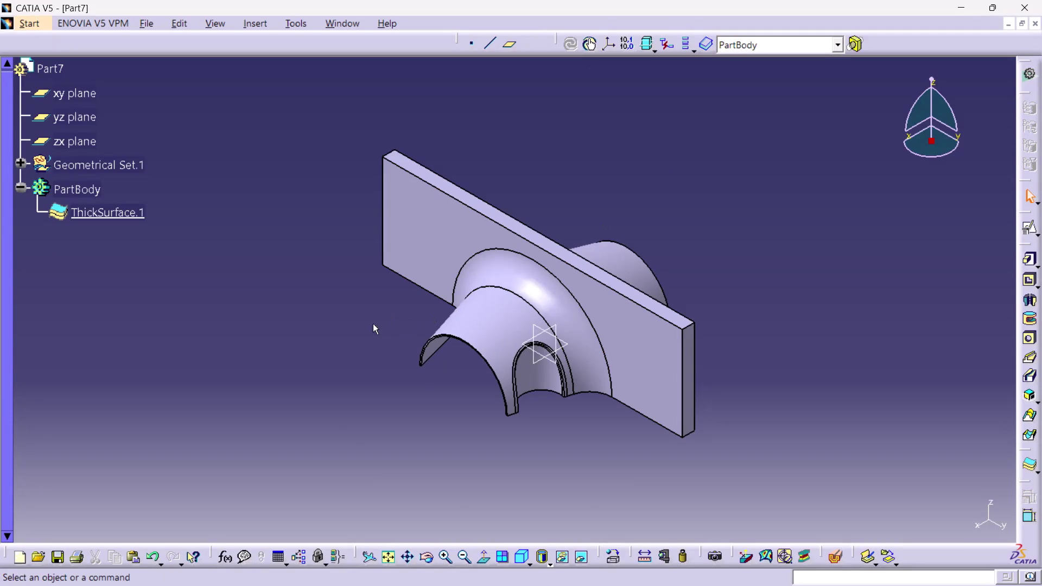
Orbit the part to inspect the underside and plate edges, then return to the isometric view.
middle_drag(363, 330, 664, 58)
right_drag(363, 330, 664, 58)
scroll(up, 3)
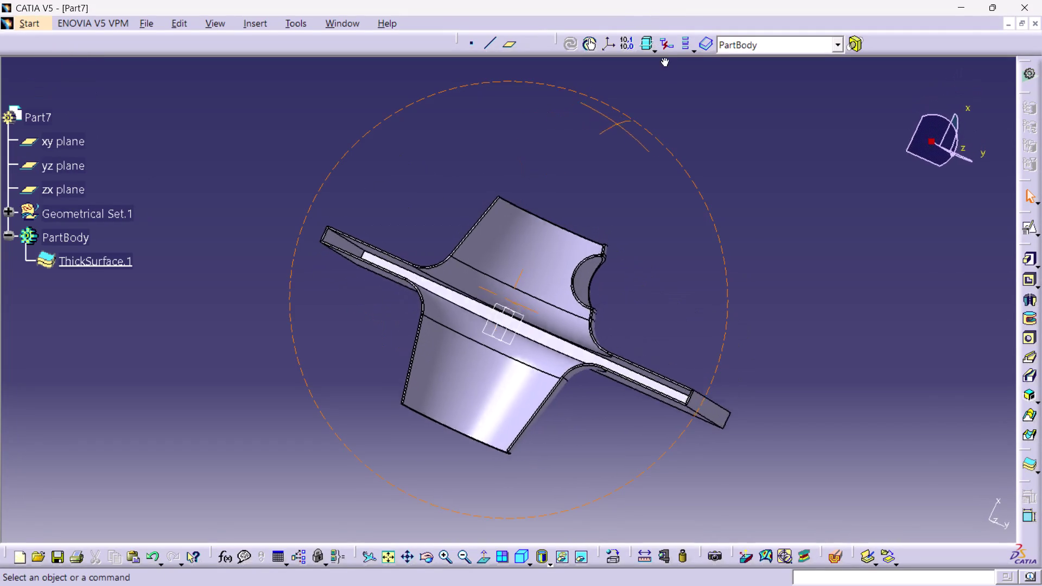
middle_drag(664, 58, 708, 130)
right_drag(664, 58, 708, 130)
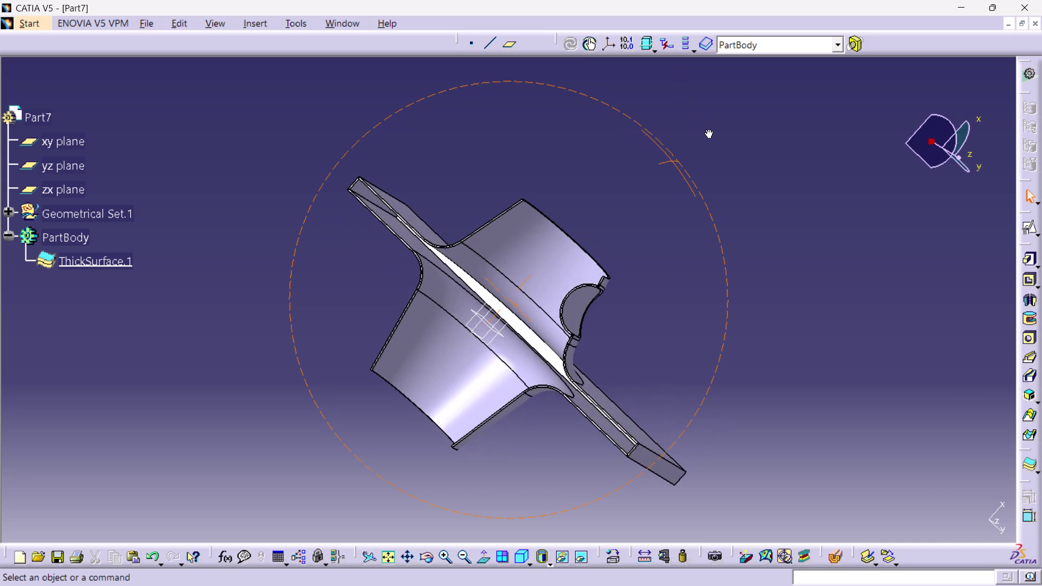
middle_drag(708, 129, 750, 237)
right_drag(708, 129, 750, 237)
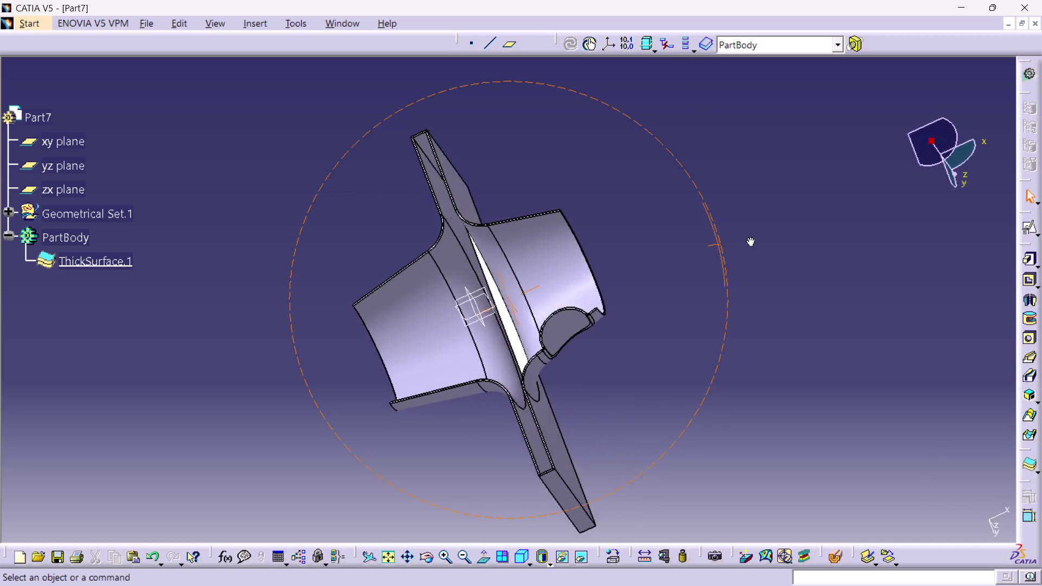
right_drag(750, 237, 427, 249)
middle_drag(750, 237, 427, 250)
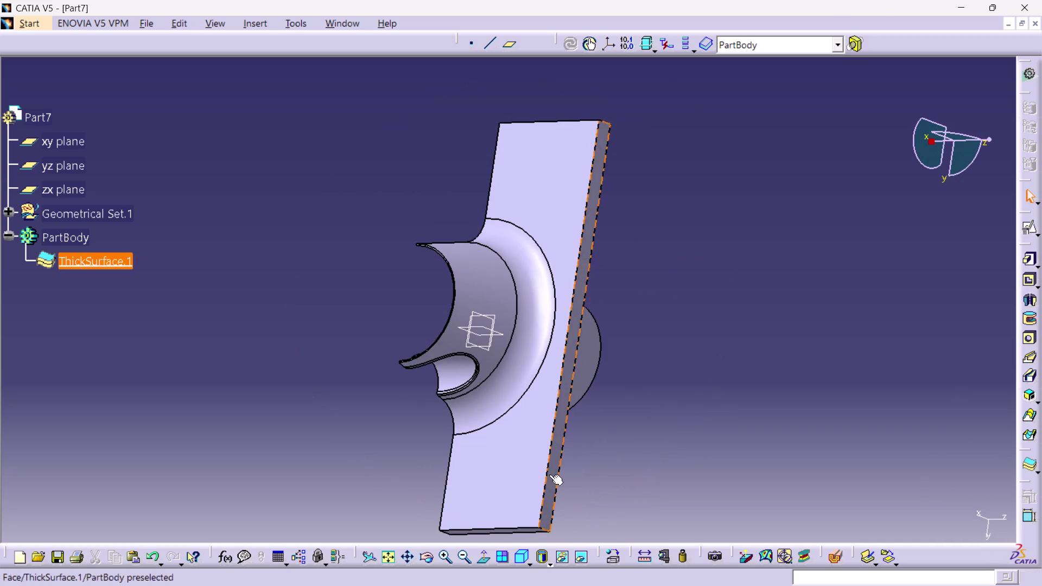
click(523, 559)
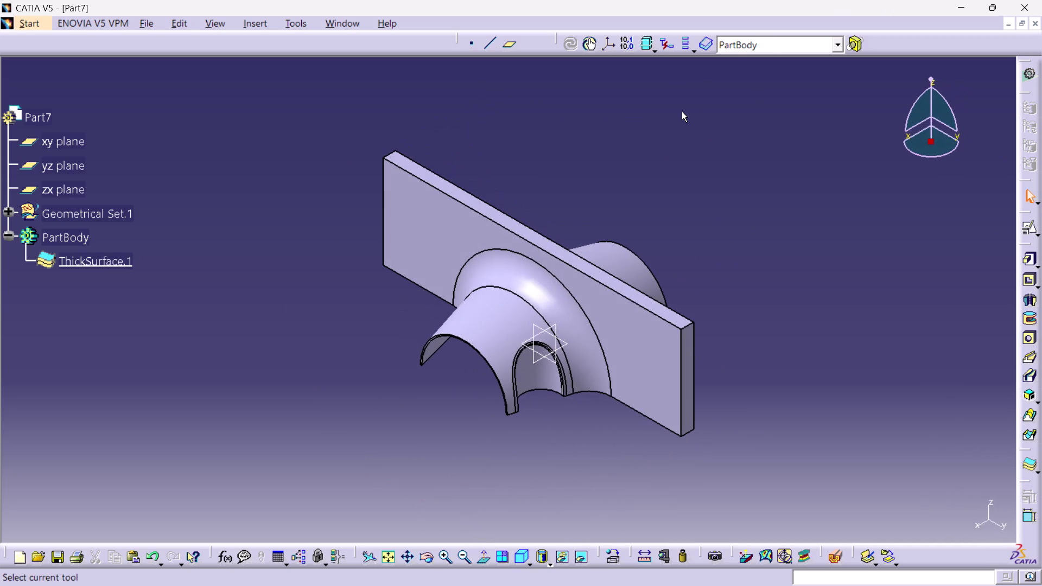
Add EdgeFillet.3, an 18 mm chordal fillet on the plate's corner edge.
click(251, 21)
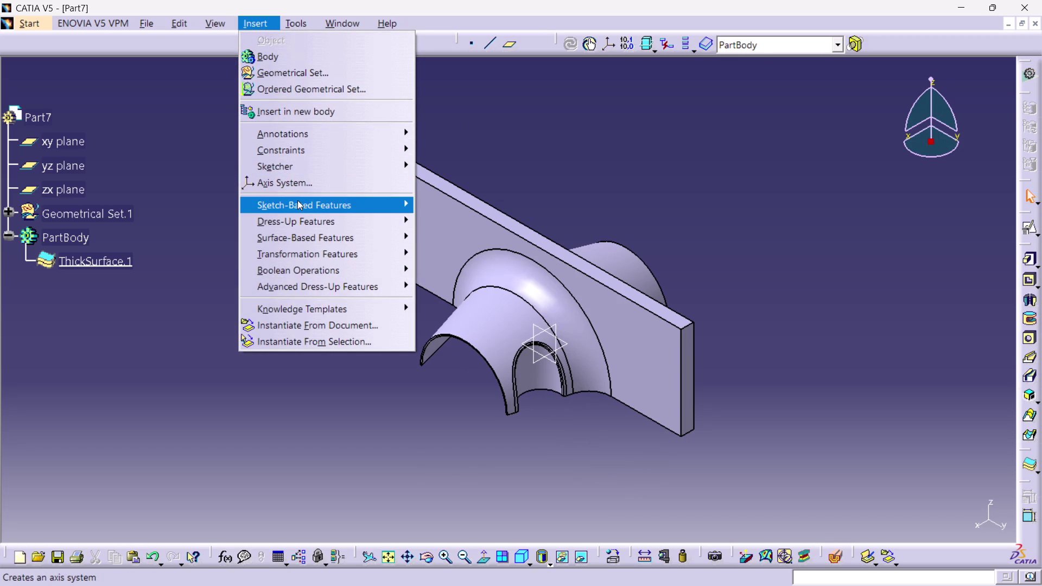
click(336, 220)
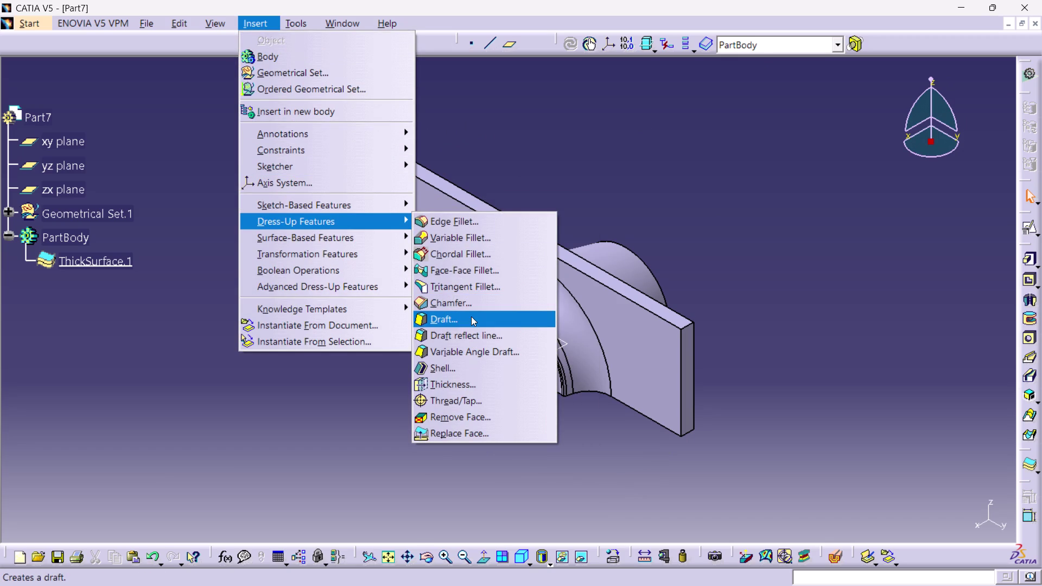
click(463, 252)
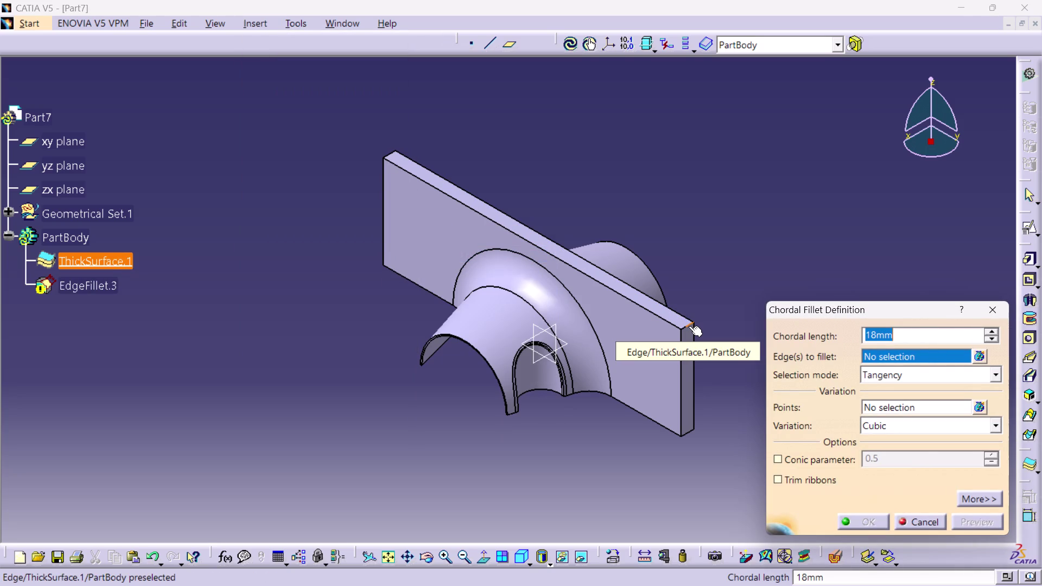
click(688, 326)
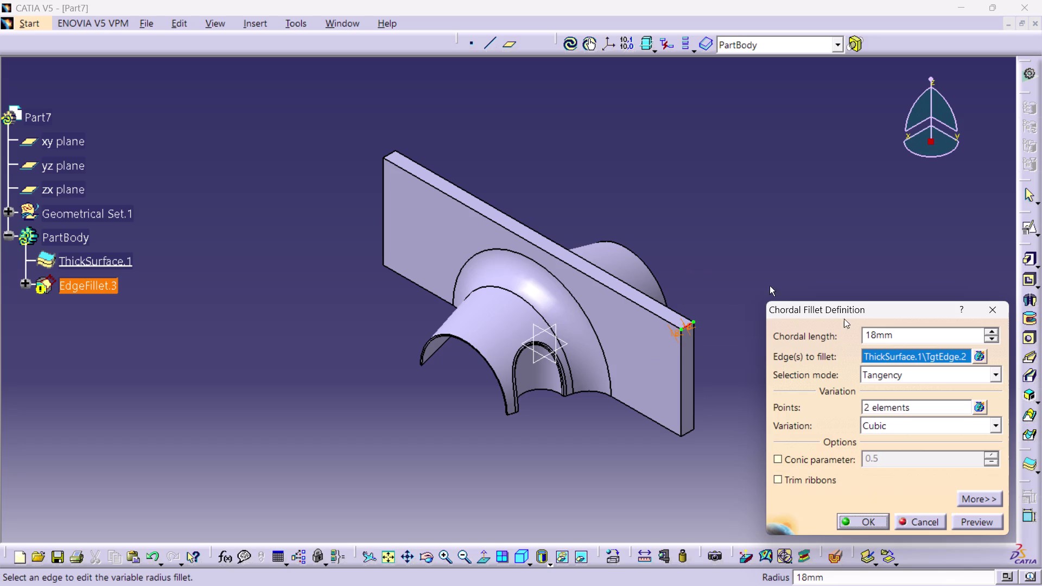
click(854, 520)
click(821, 455)
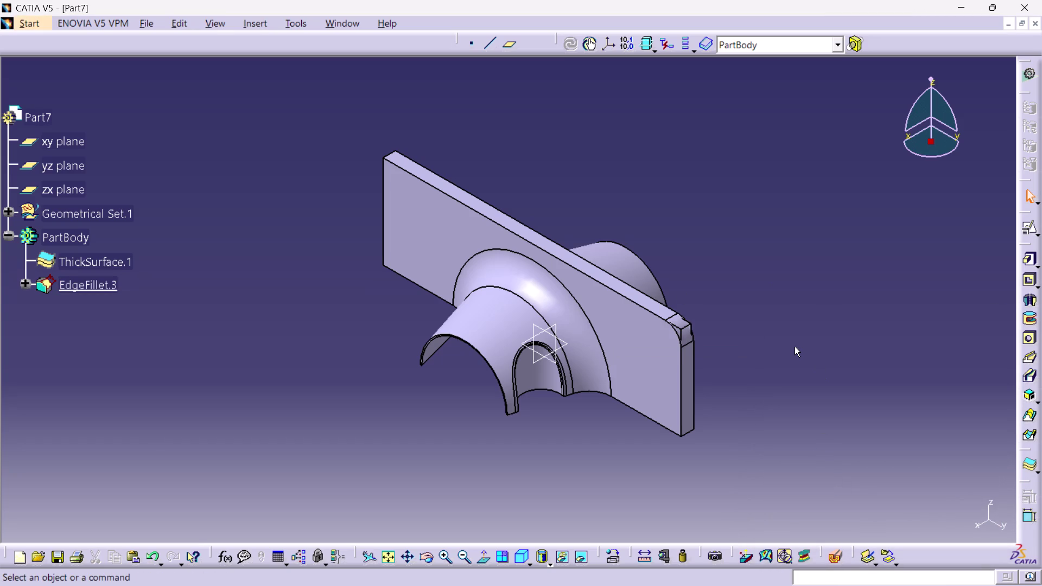
Inspect the rounded corner, then undo EdgeFillet.3 to restore the sharp plate corner.
middle_drag(782, 348, 682, 353)
right_drag(783, 347, 681, 354)
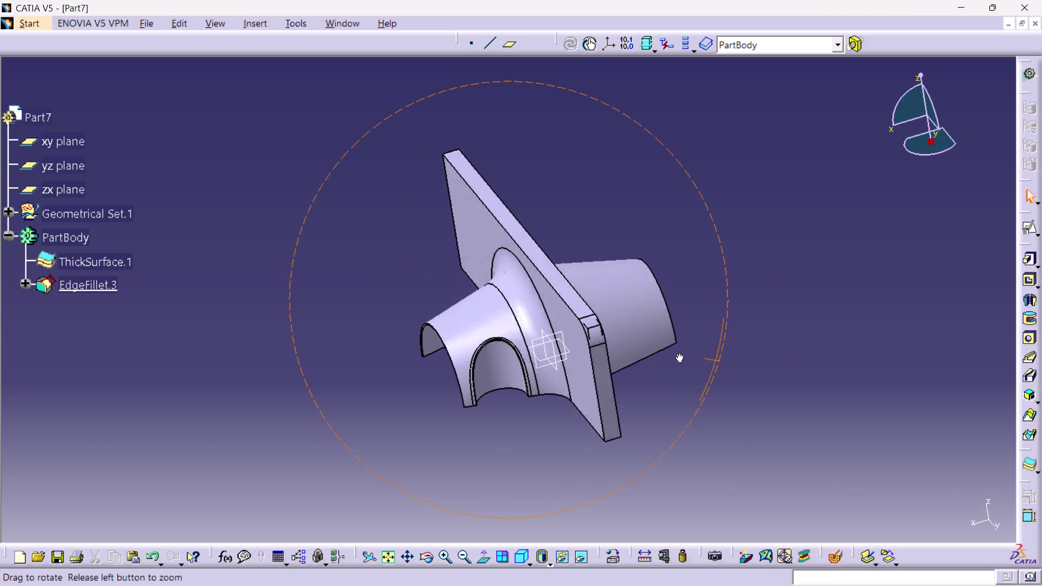
middle_drag(681, 354, 492, 413)
right_drag(682, 354, 492, 412)
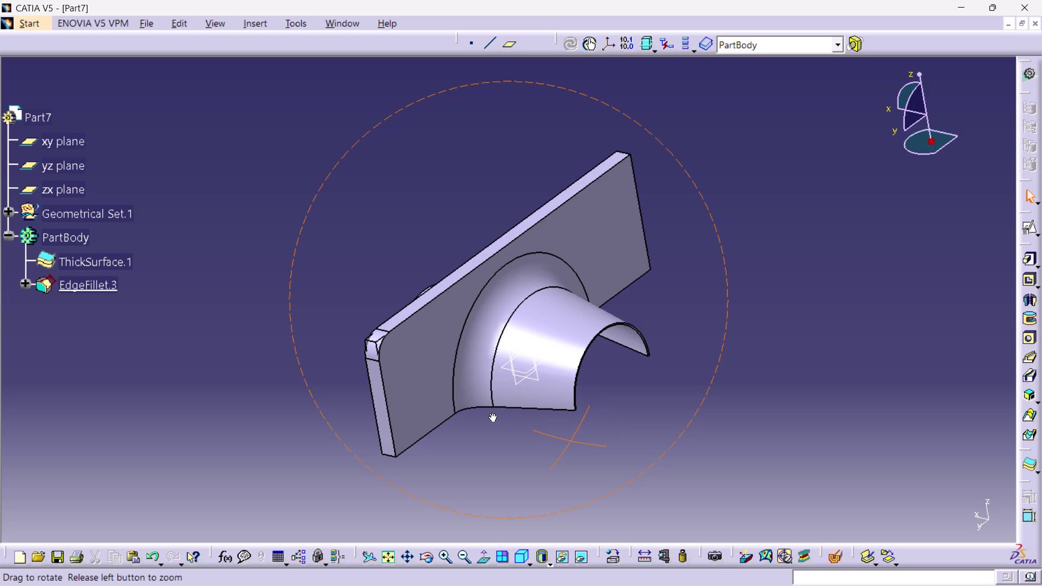
middle_drag(492, 413, 777, 329)
right_drag(492, 412, 778, 329)
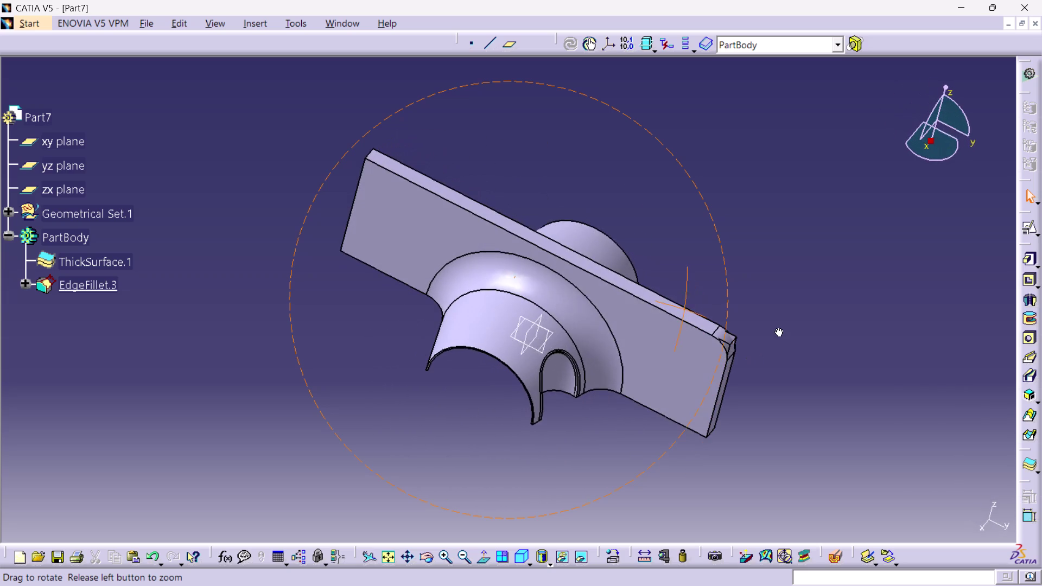
right_drag(778, 330, 780, 326)
middle_drag(778, 329, 779, 326)
key(ctrl+z)
key(ctrl+z)
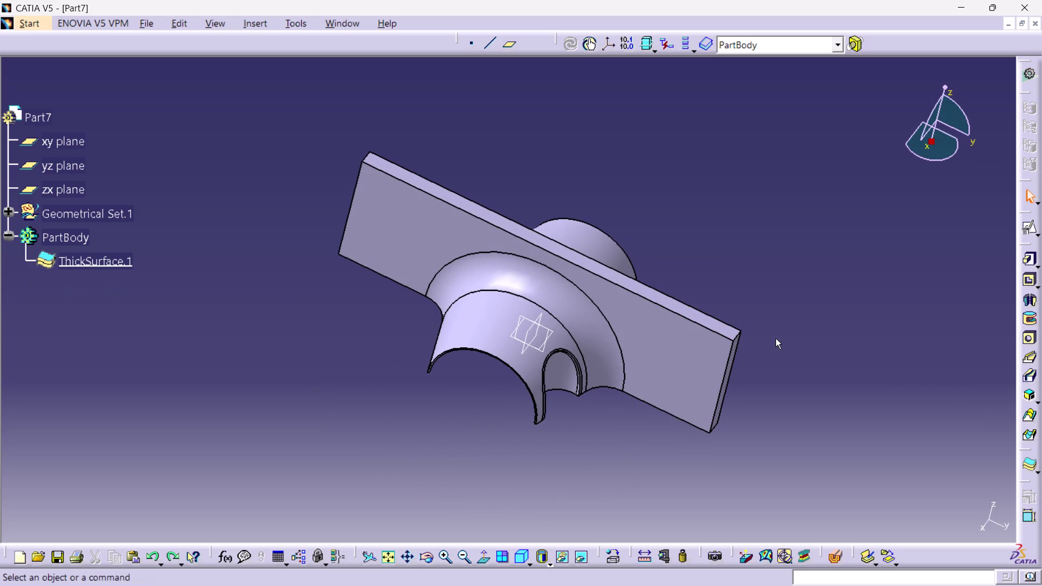
click(795, 327)
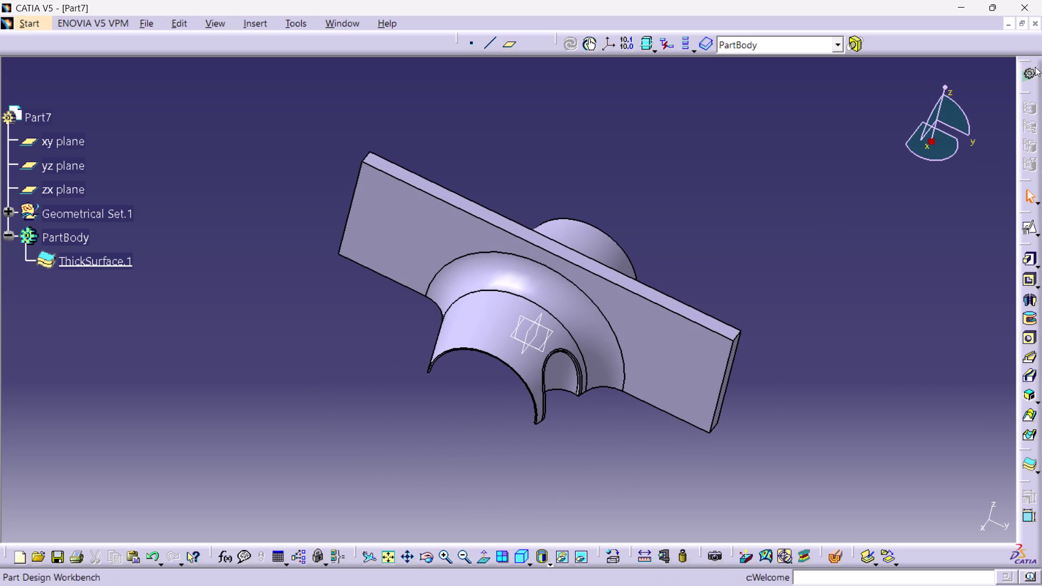
Switch to the Generative Shape Design workbench.
click(1031, 66)
click(1025, 75)
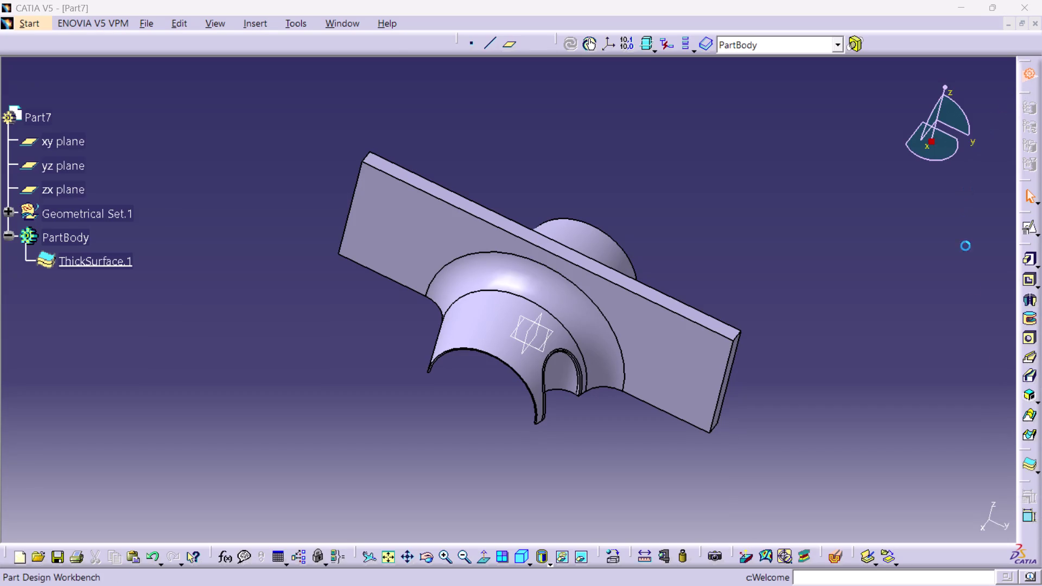
click(945, 445)
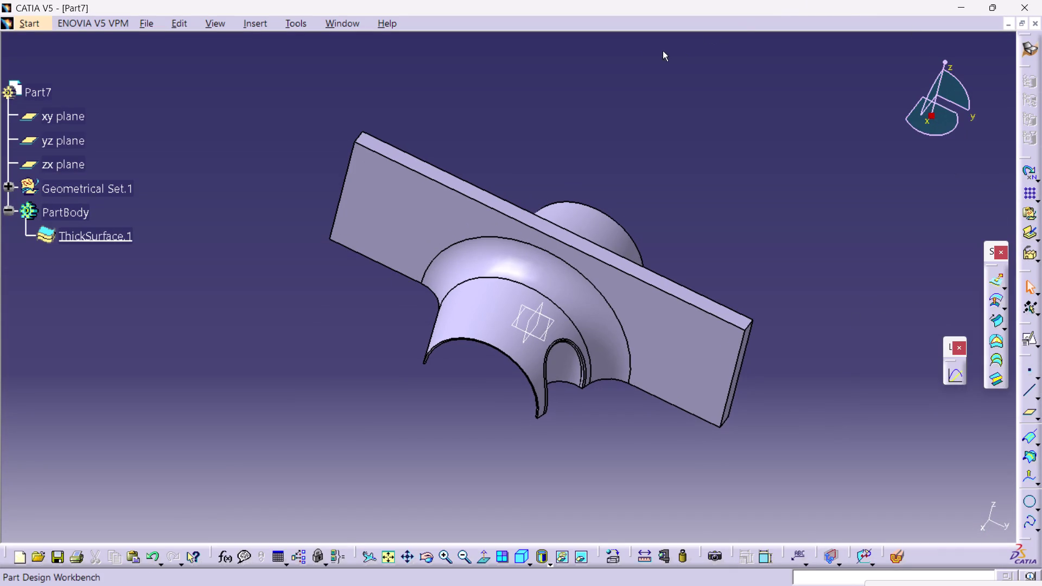
click(249, 24)
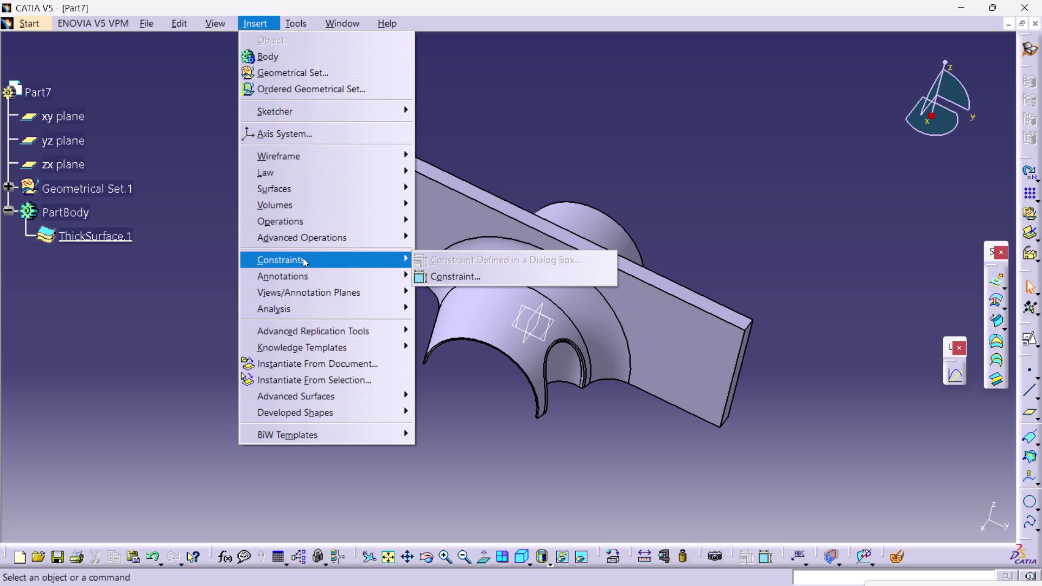
click(303, 219)
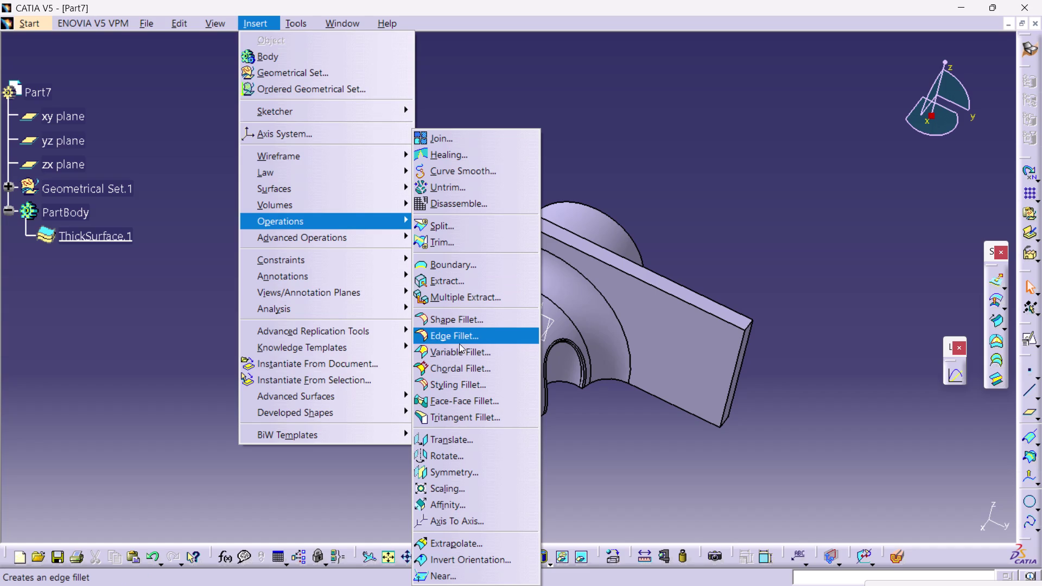
click(468, 397)
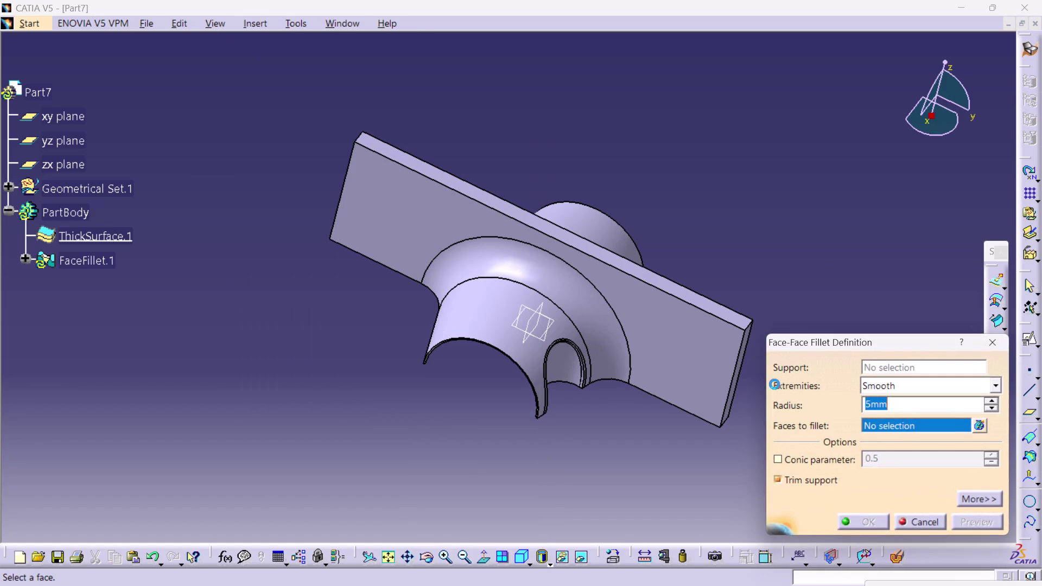
middle_drag(829, 268, 682, 299)
right_drag(829, 269, 682, 299)
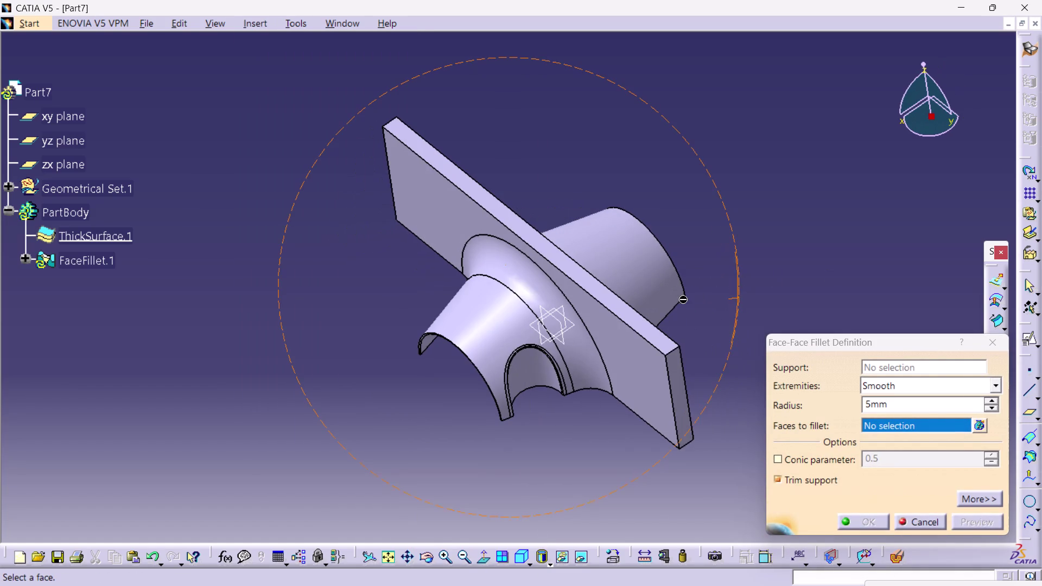
click(680, 386)
click(649, 331)
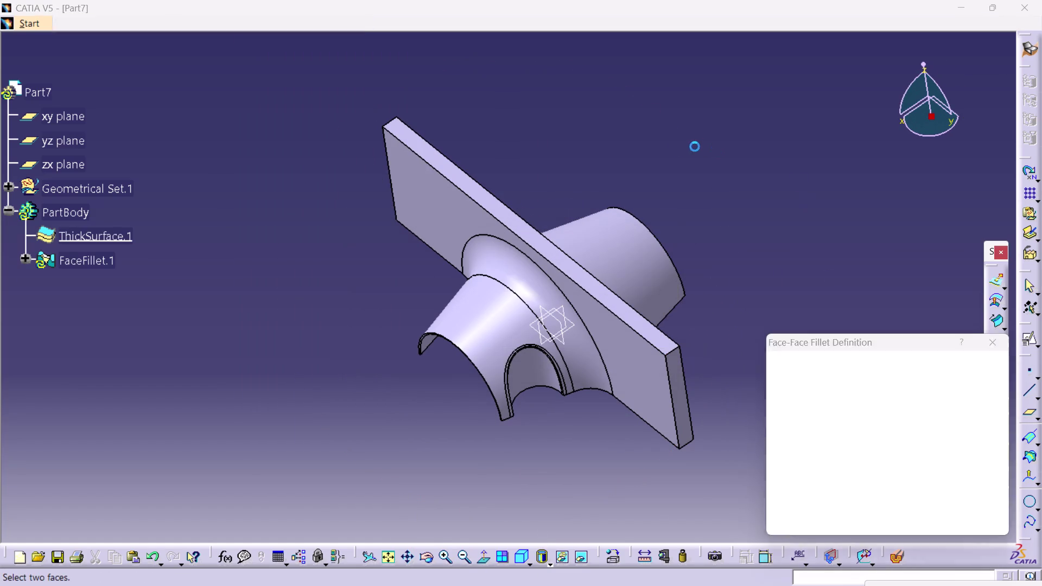
click(981, 340)
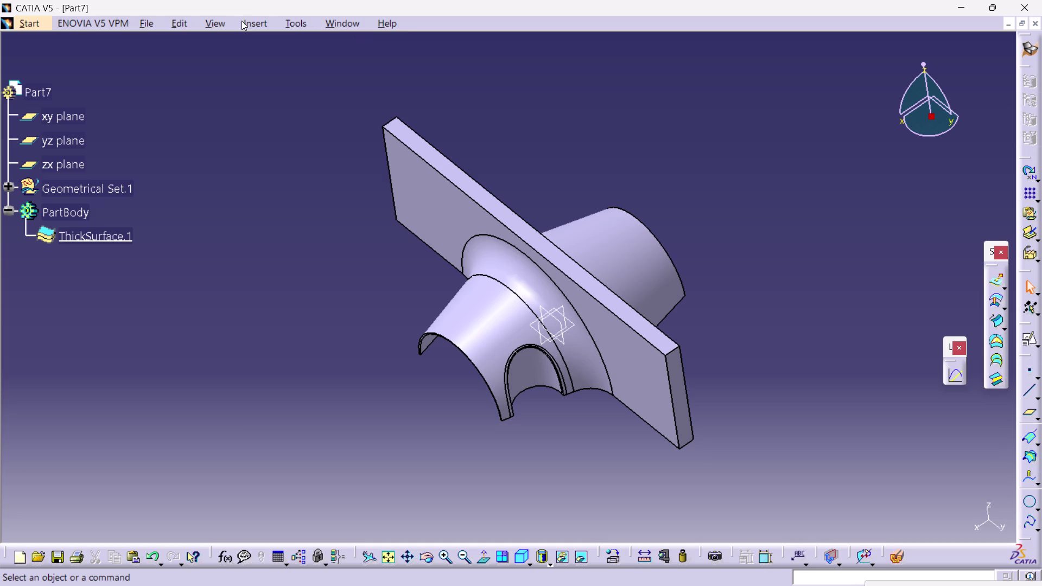
Start a 7.5 mm styling fillet with the plate's end face as Support 1.
click(242, 22)
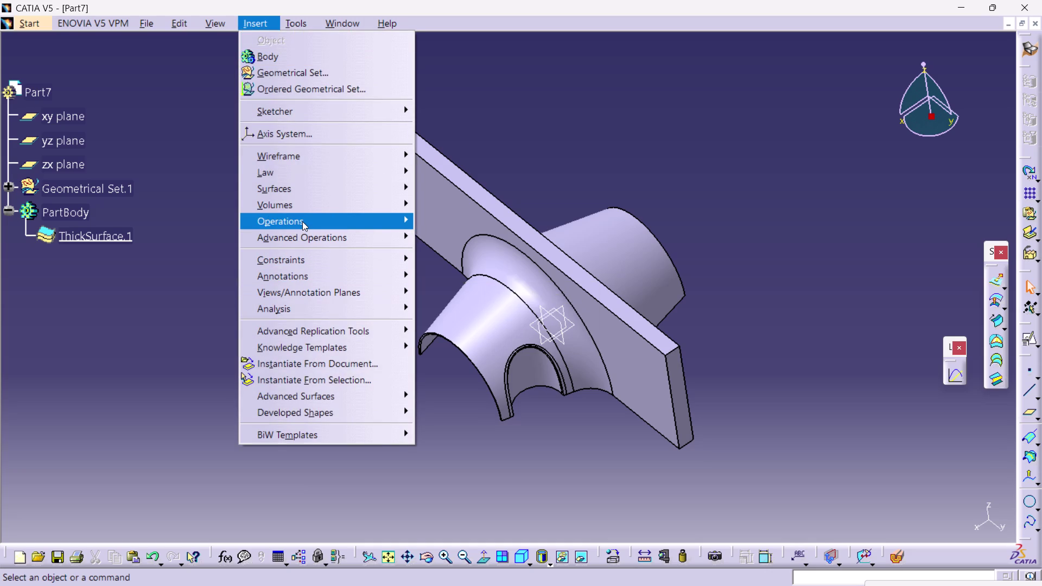
click(302, 222)
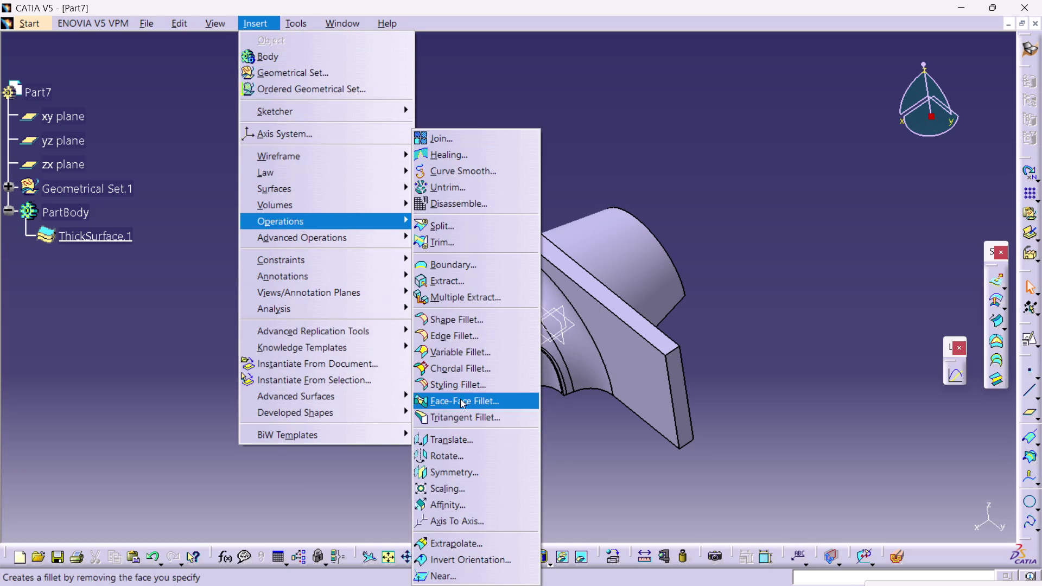
click(455, 382)
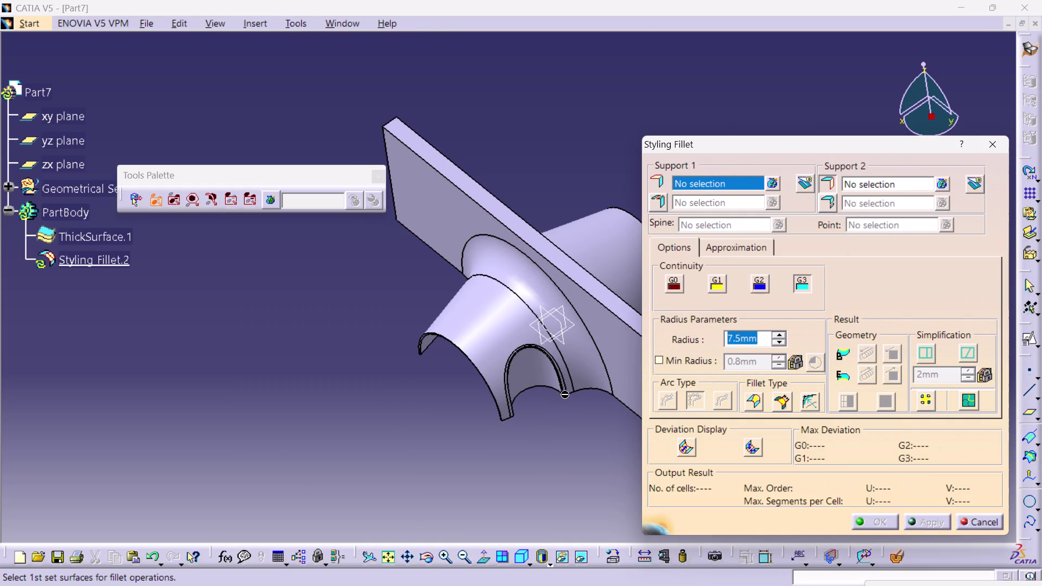
click(465, 563)
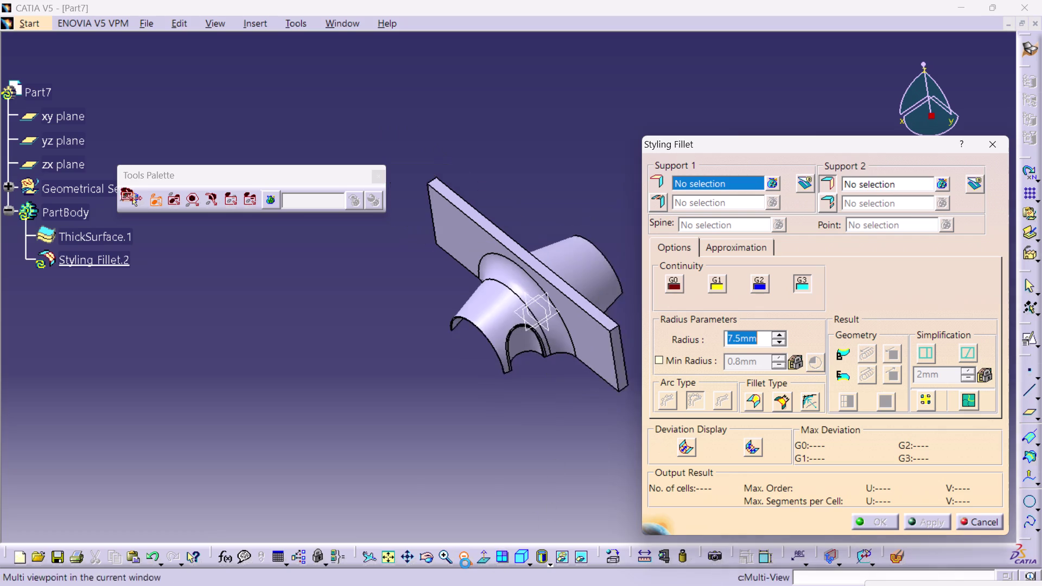
middle_drag(598, 417, 556, 409)
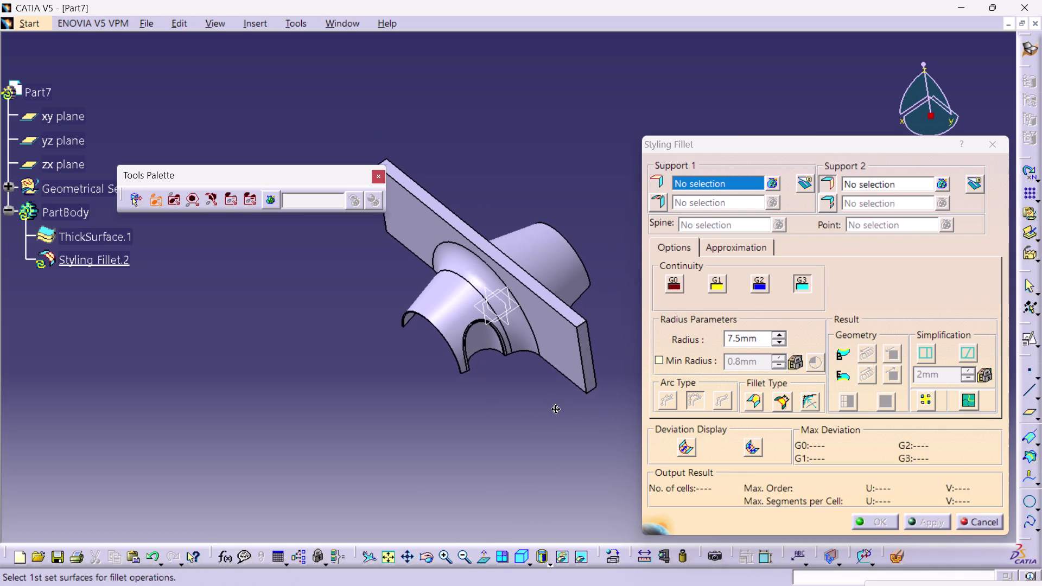
middle_drag(555, 409, 549, 412)
click(447, 554)
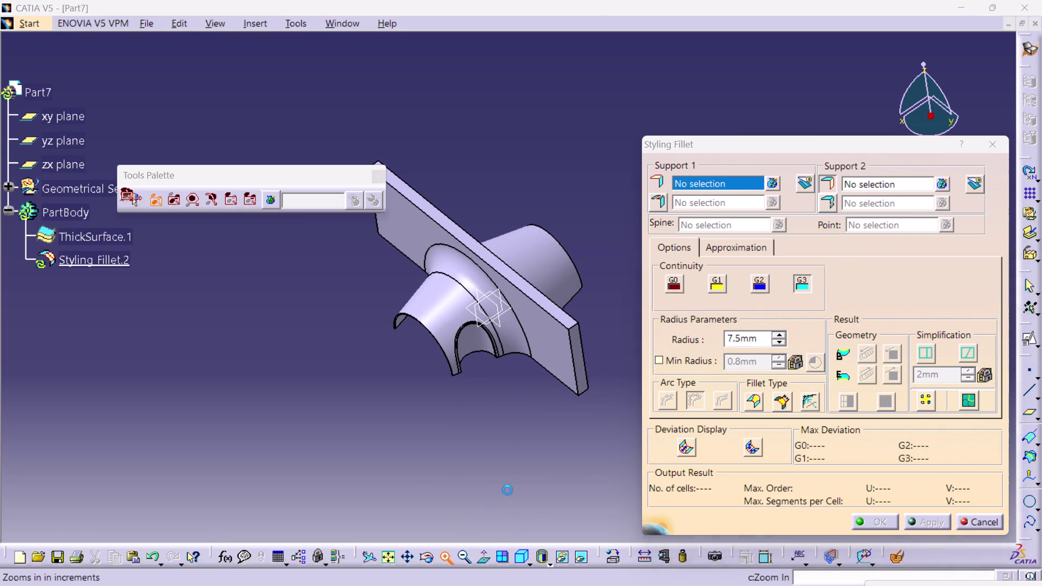
click(632, 302)
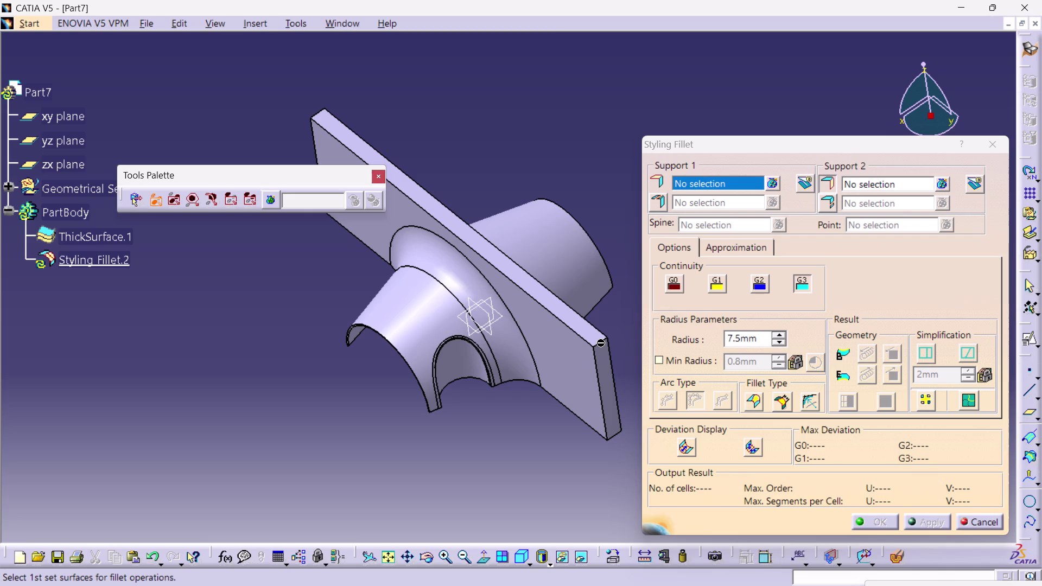
click(599, 337)
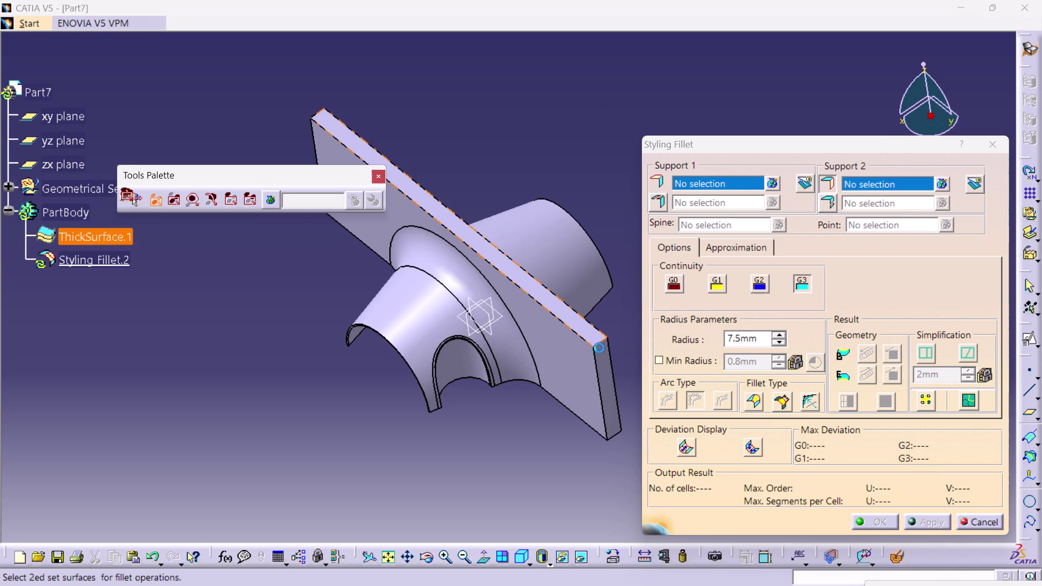
click(600, 354)
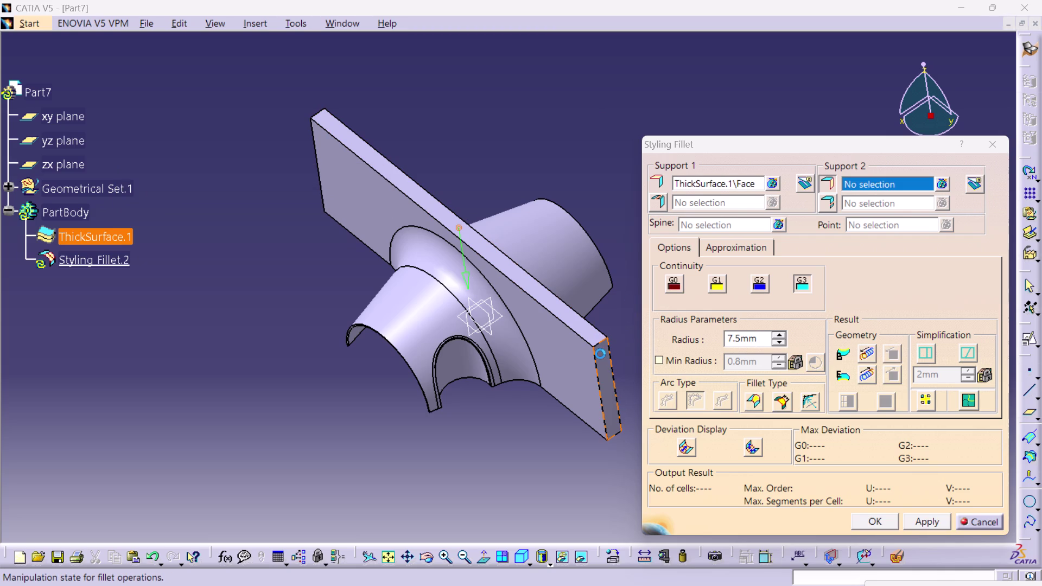
Pick the second plate face as Support 2 and set the radius to 18 mm.
middle_drag(577, 435, 496, 398)
middle_drag(491, 426, 531, 359)
right_drag(491, 426, 530, 359)
scroll(up, 3)
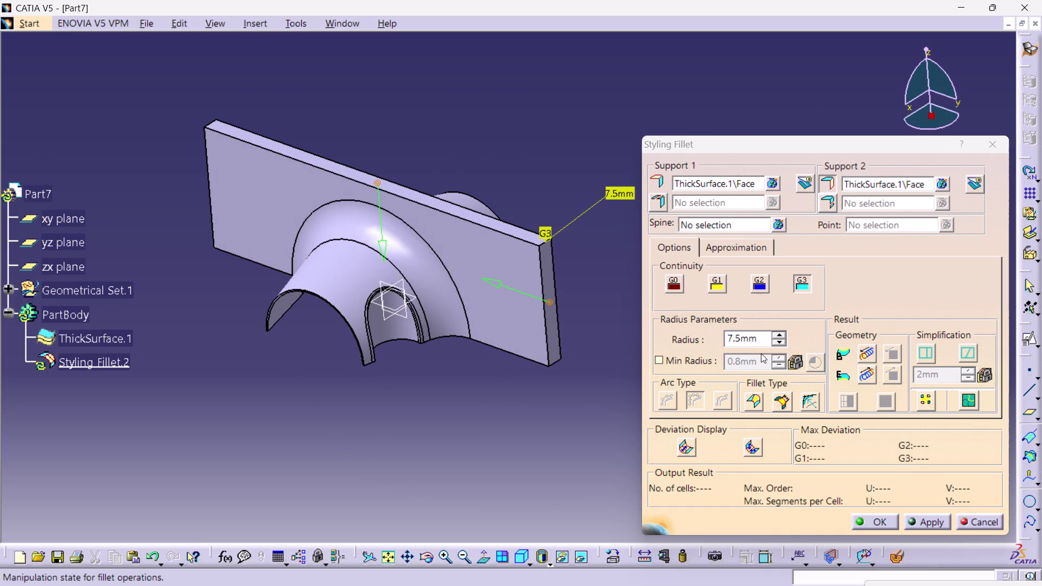
double_click(763, 338)
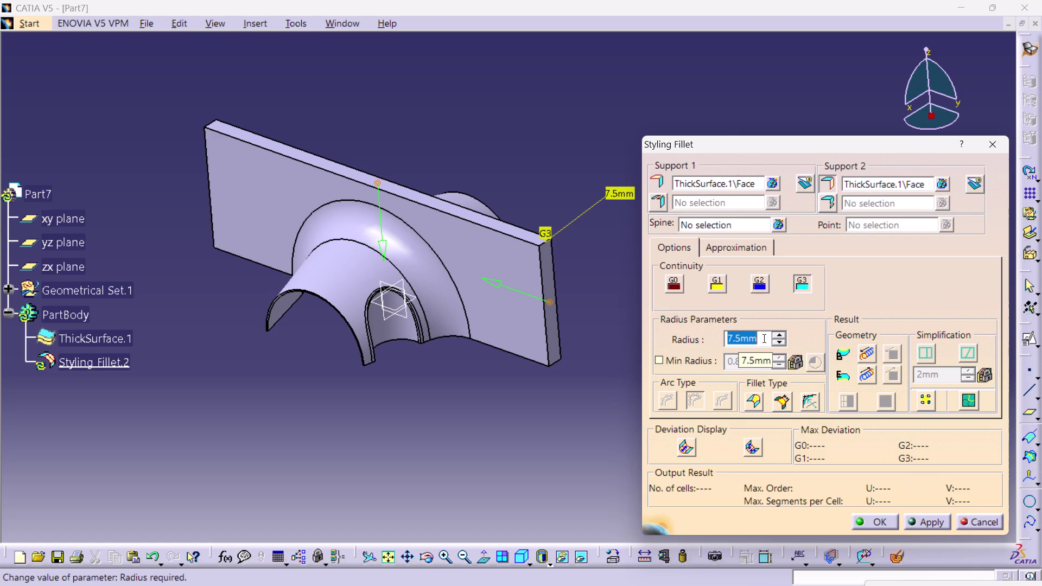
text(18)
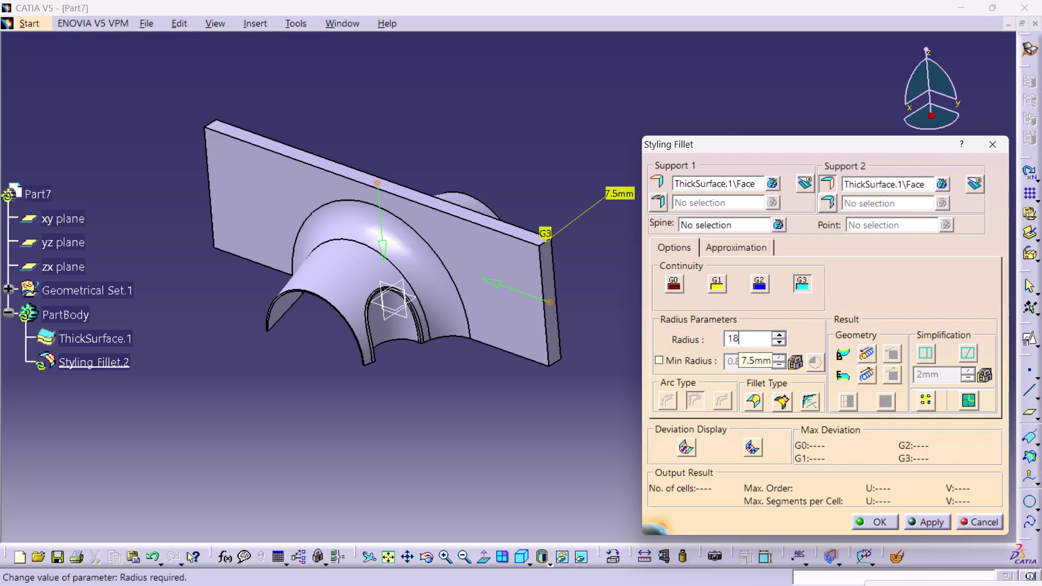
key(Return)
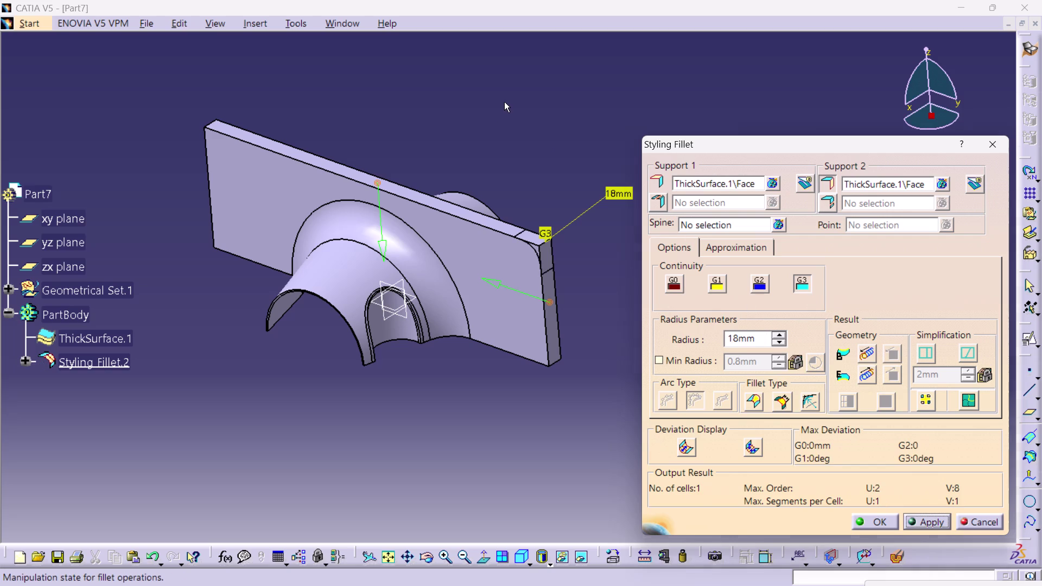
Finish Styling Fillet.2 and orbit to inspect the 18 mm rounded edge from below.
click(505, 101)
middle_drag(532, 143, 470, 186)
right_drag(531, 143, 470, 186)
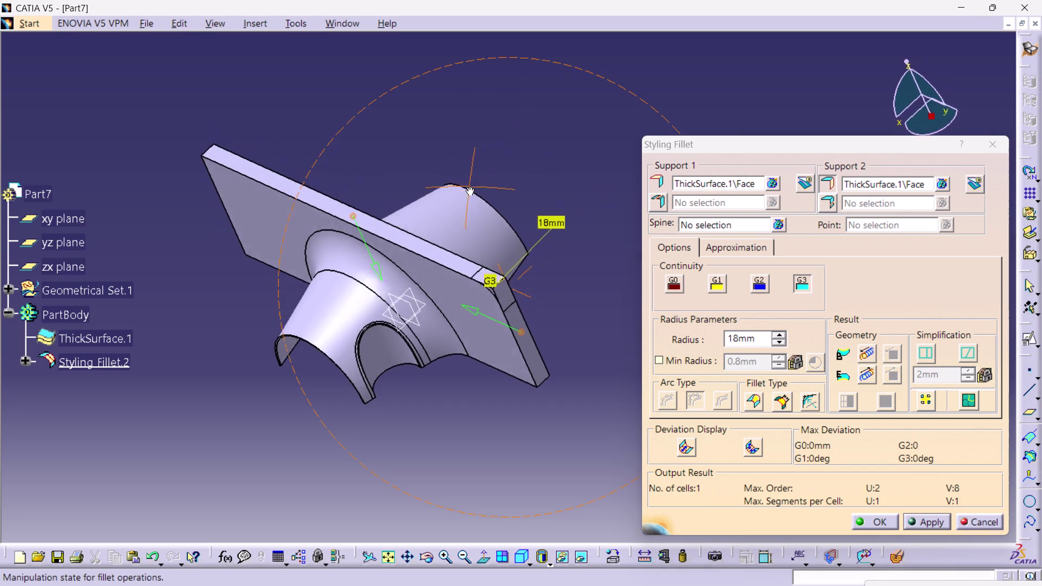
right_drag(470, 186, 519, 154)
middle_drag(470, 186, 519, 154)
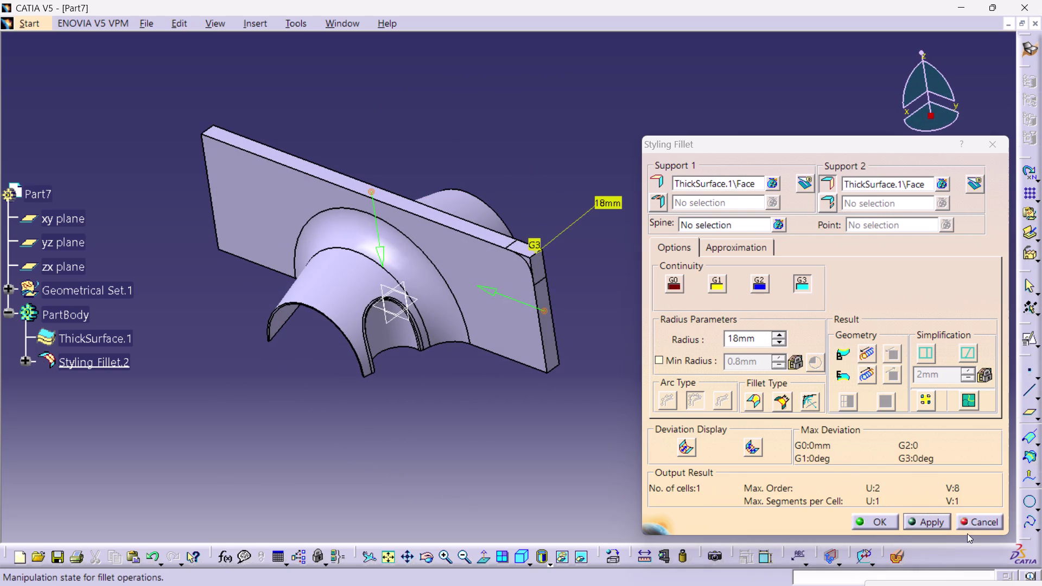
click(873, 522)
click(704, 427)
middle_drag(593, 190, 308, 391)
right_drag(593, 189, 309, 391)
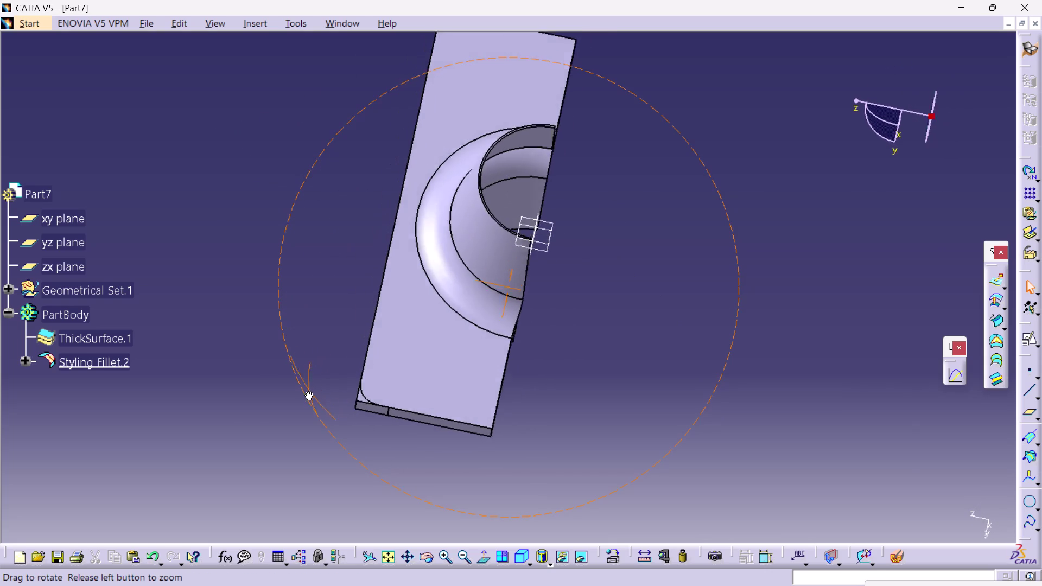
Undo Styling Fillet.2 and return the part to the standard isometric view.
right_drag(308, 391, 307, 392)
middle_drag(308, 391, 307, 392)
key(ctrl+z)
key(ctrl+z)
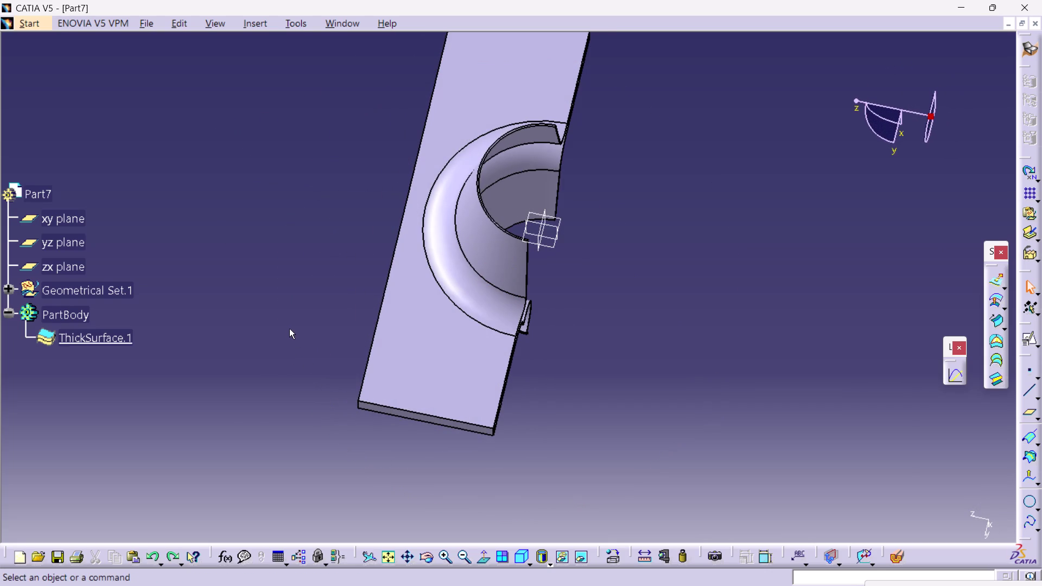
middle_drag(287, 328, 611, 204)
right_drag(287, 328, 611, 204)
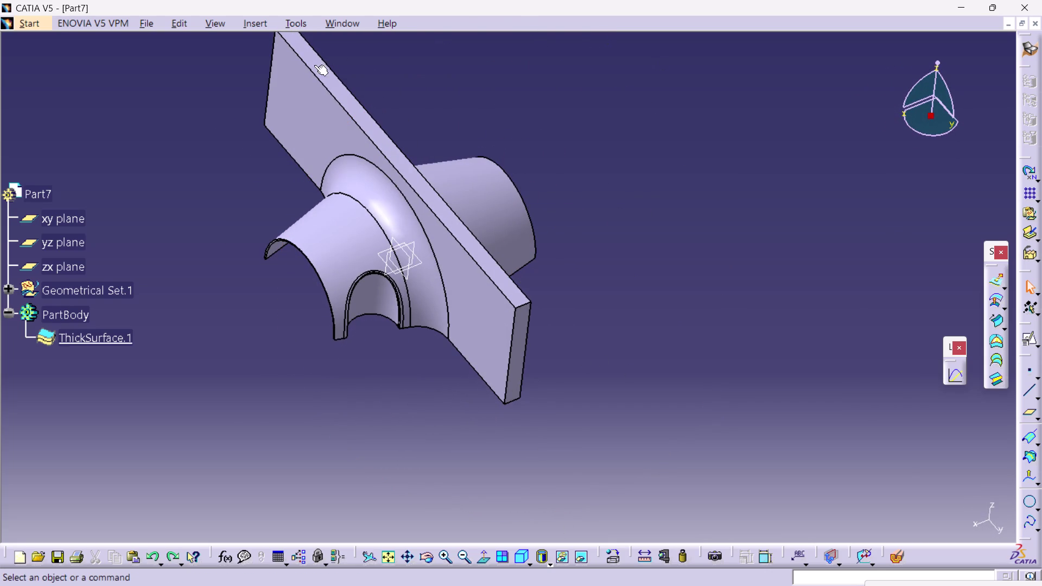
click(527, 558)
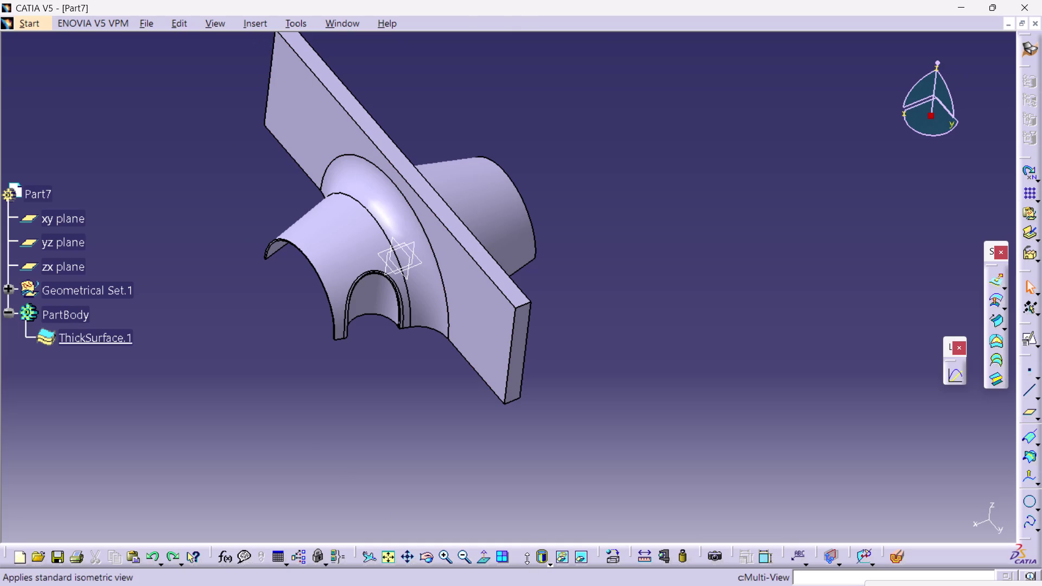
click(522, 559)
click(521, 558)
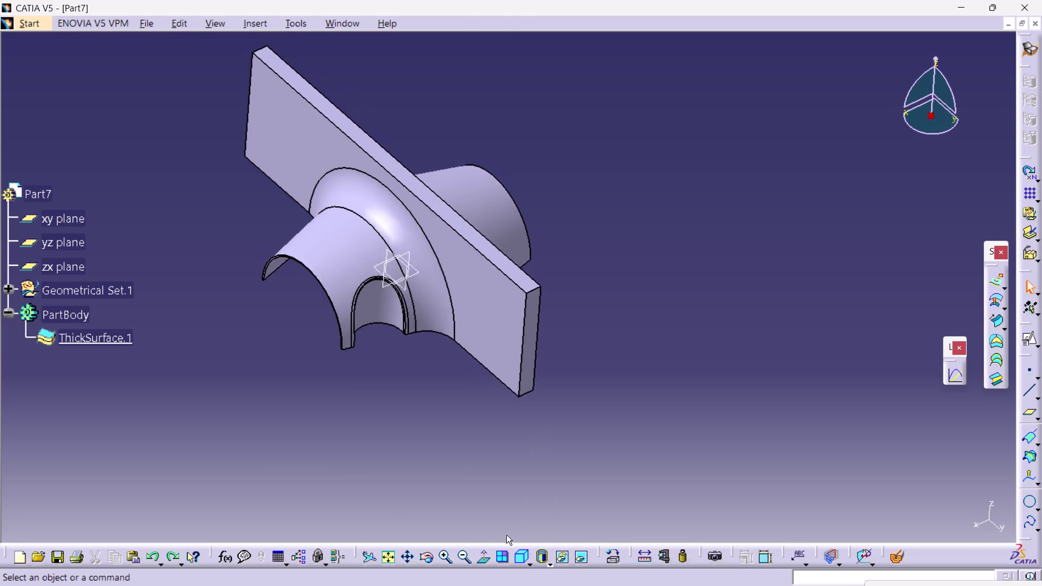
click(246, 21)
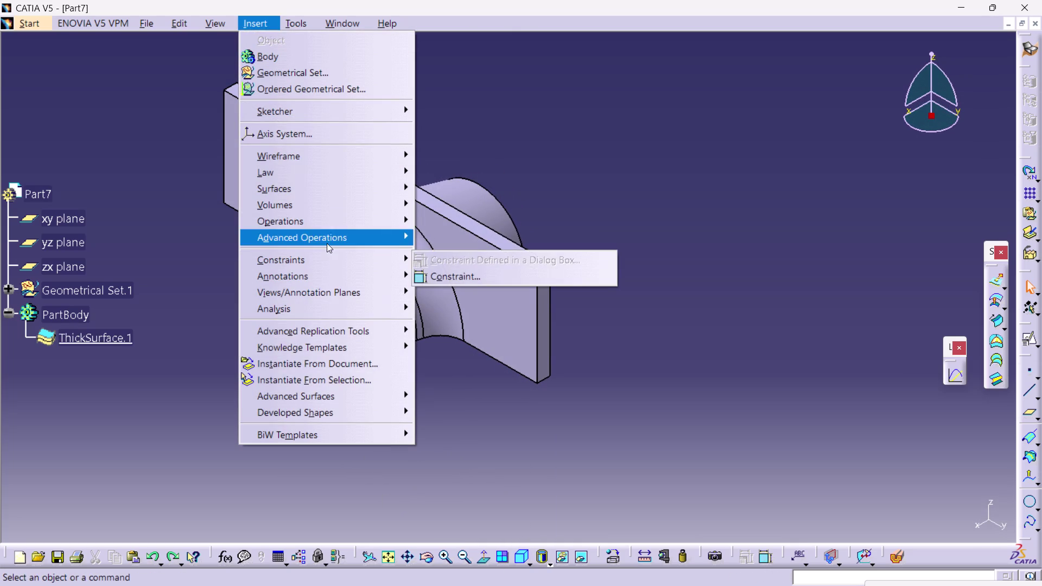
Start a shape fillet with the plate's top and end faces as supports.
click(324, 218)
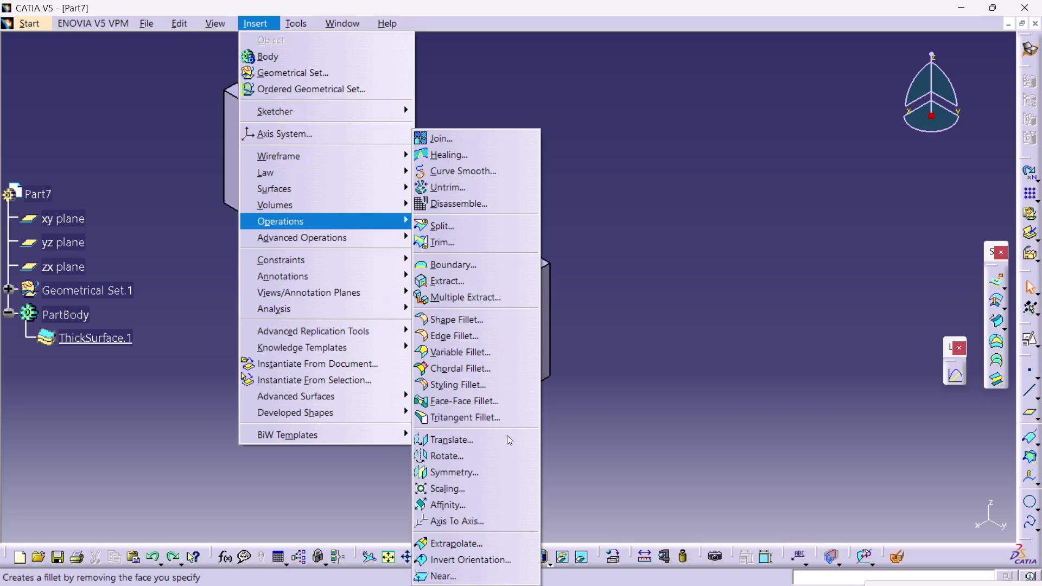
click(463, 326)
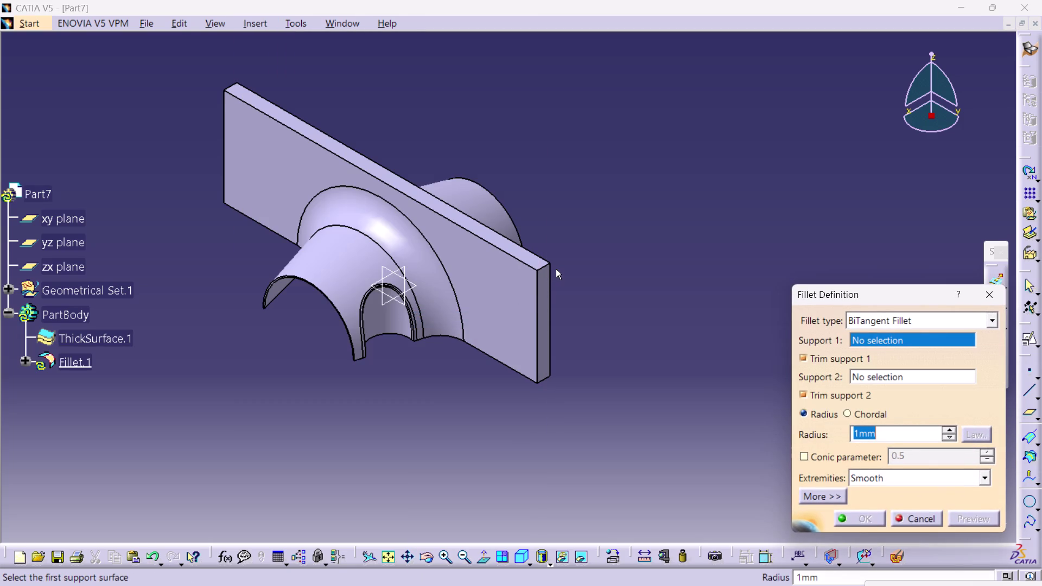
click(543, 266)
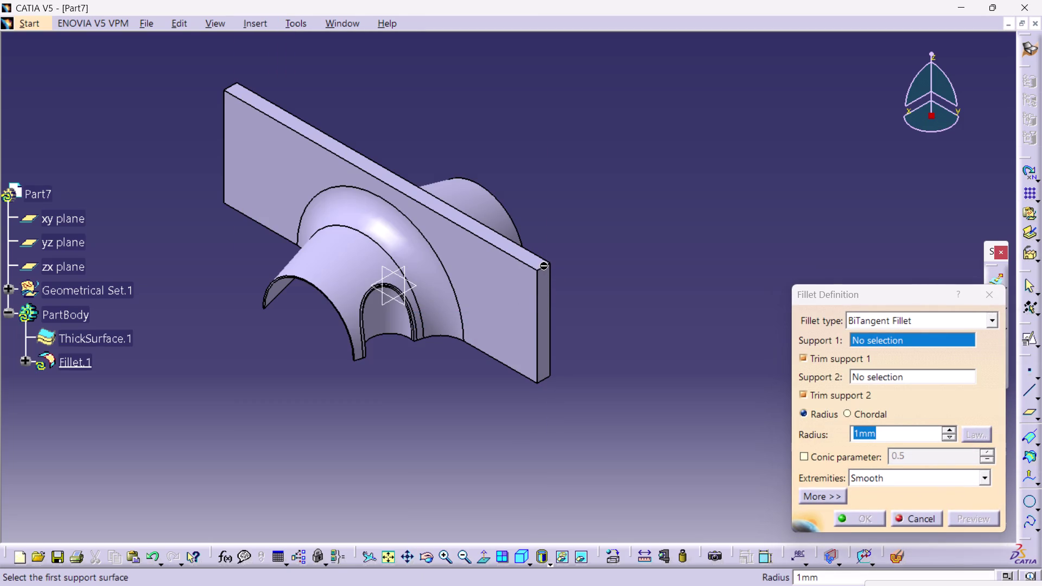
double_click(543, 268)
click(545, 279)
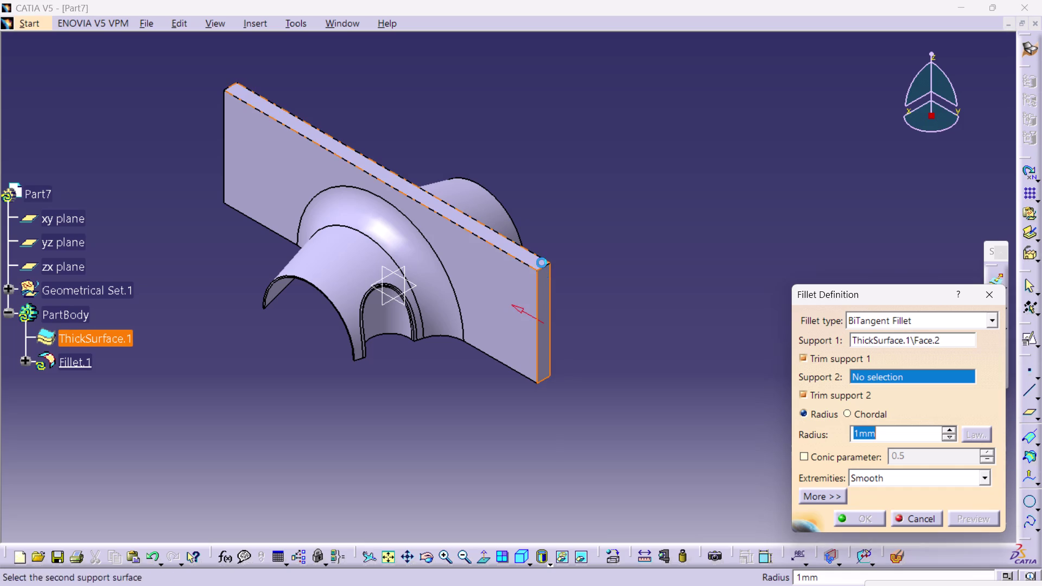
click(535, 263)
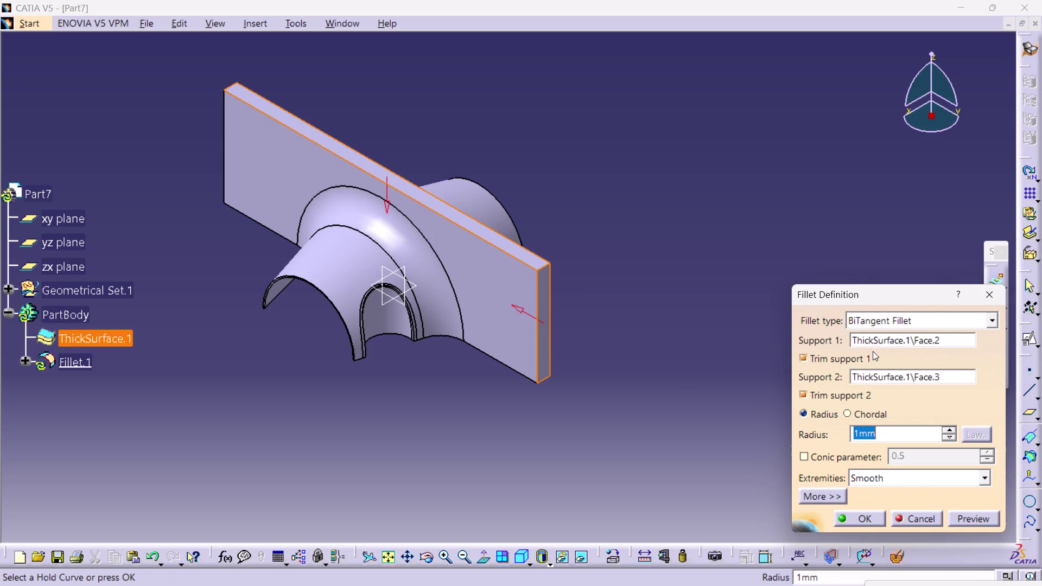
Set the fillet radius to 7.5 mm, create Fillet.1, then undo it.
text(7)
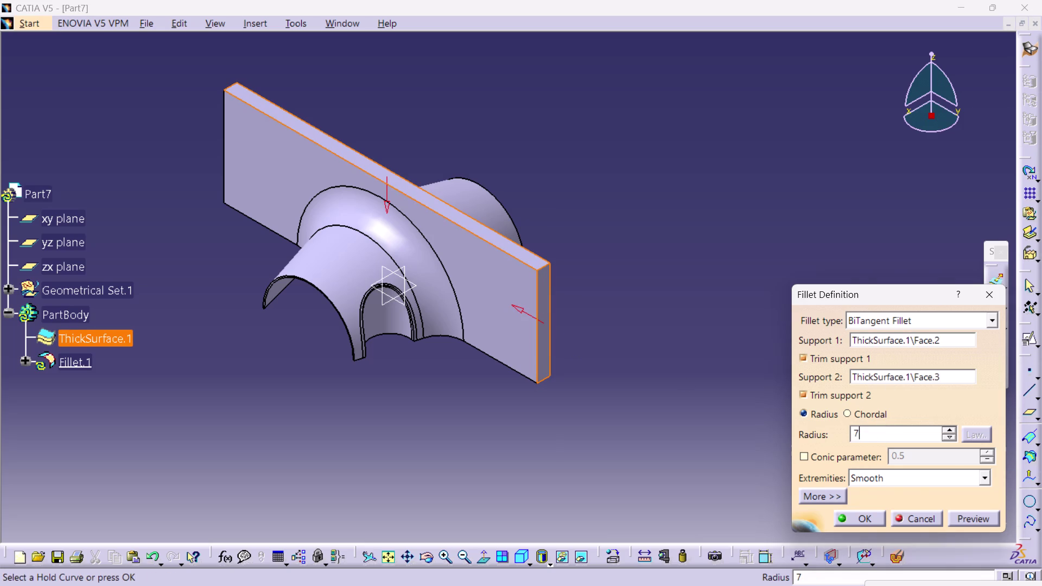
text(.5)
key(Return)
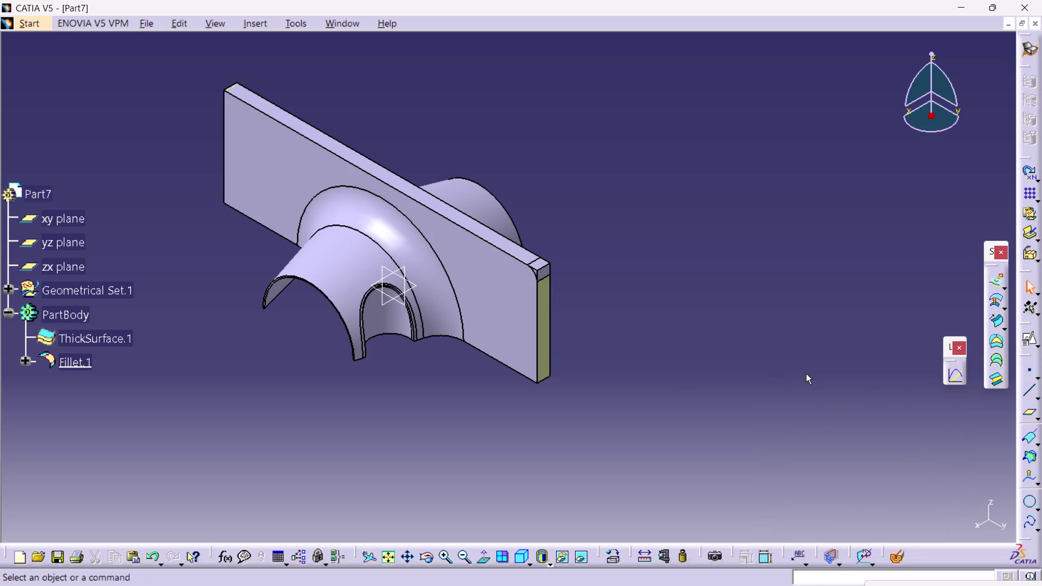
click(806, 374)
click(600, 158)
key(ctrl+z)
Undo again so Fillet.1 is gone and only ThickSurface.1 remains.
key(ctrl+z)
key(ctrl+z)
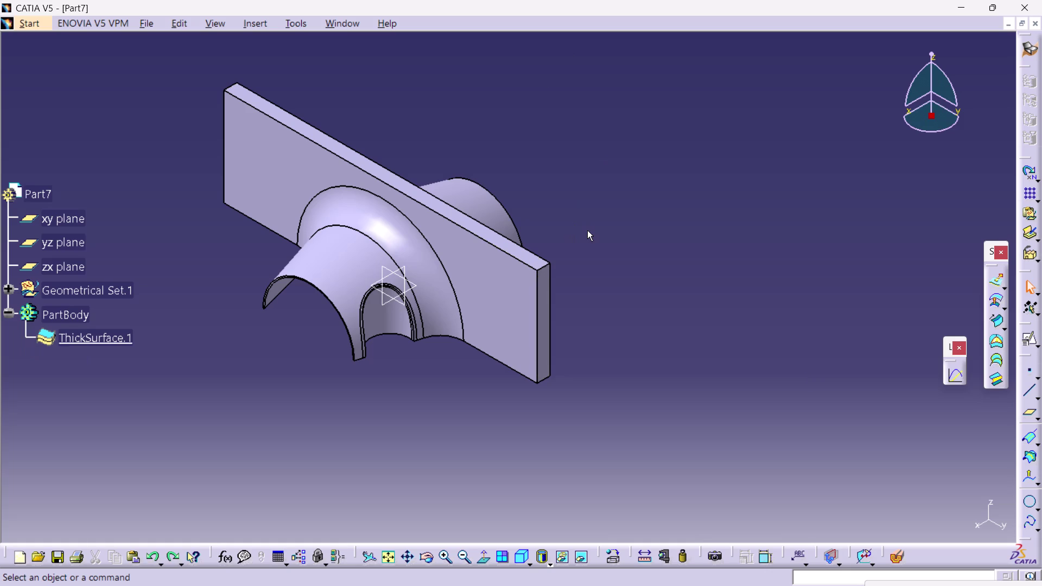
Start a face-to-face fillet from the Insert surface operations.
click(588, 225)
click(262, 26)
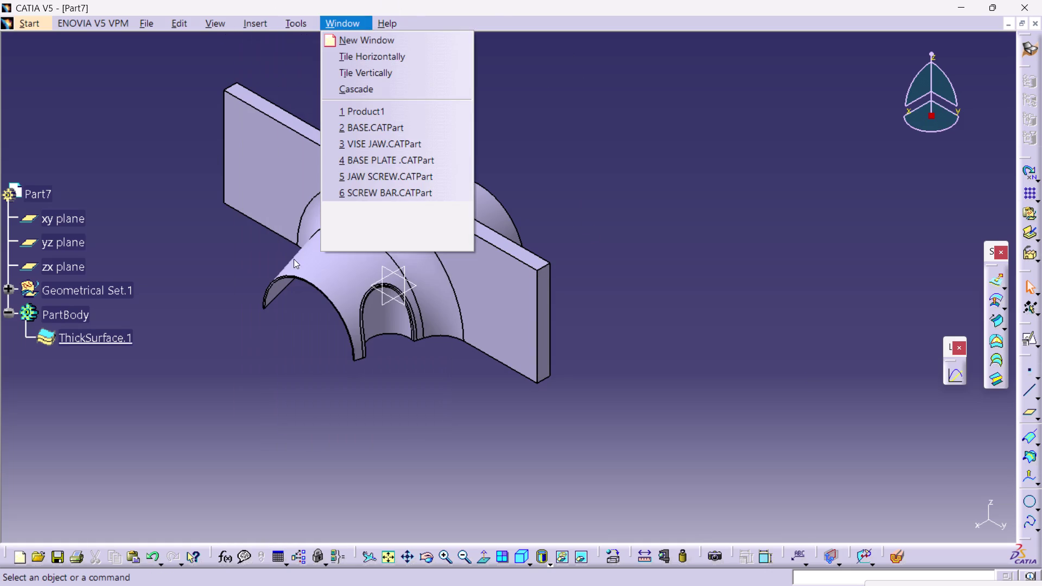
click(249, 24)
click(250, 24)
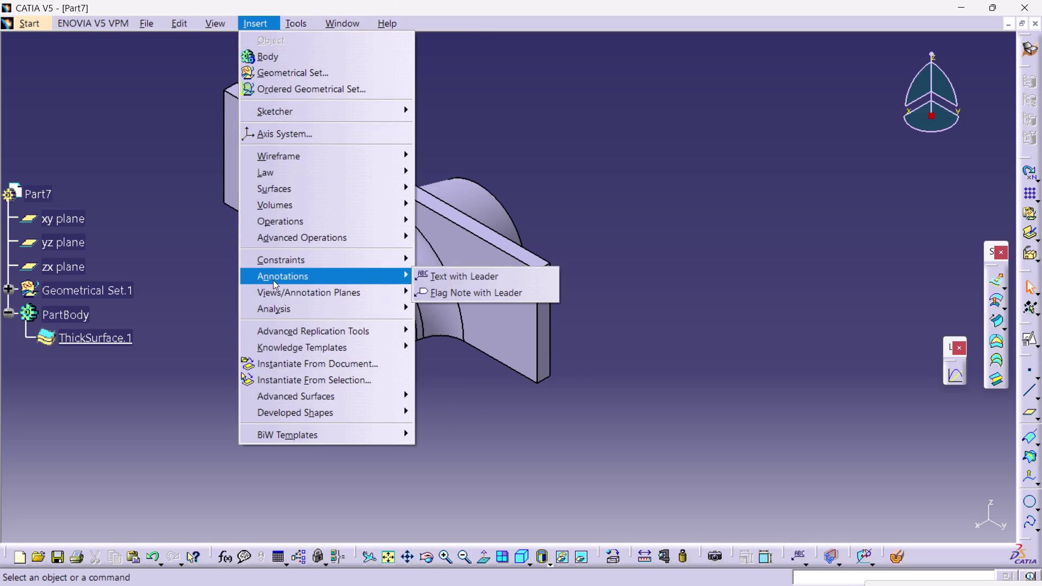
click(305, 219)
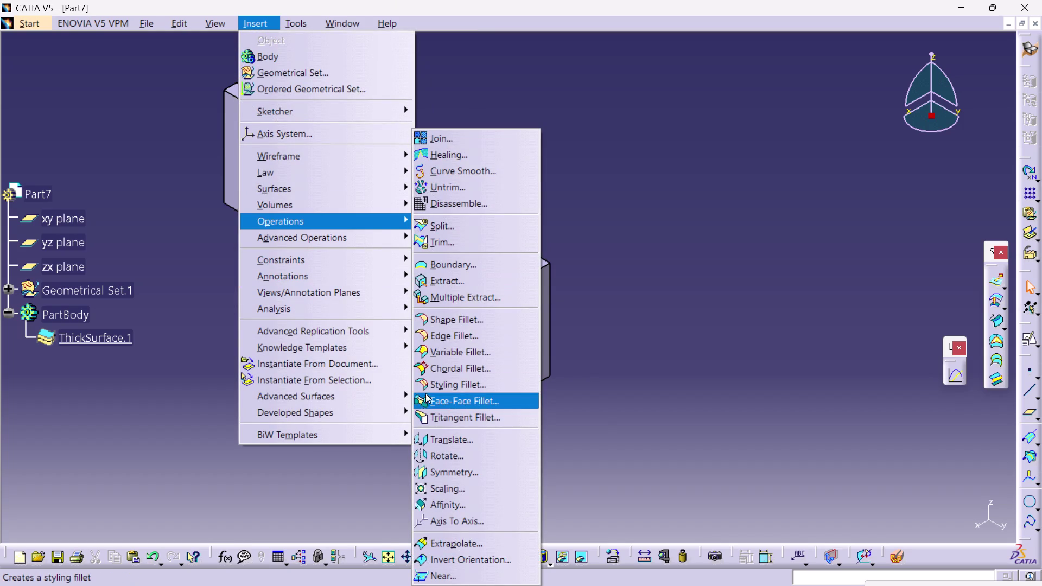
click(458, 342)
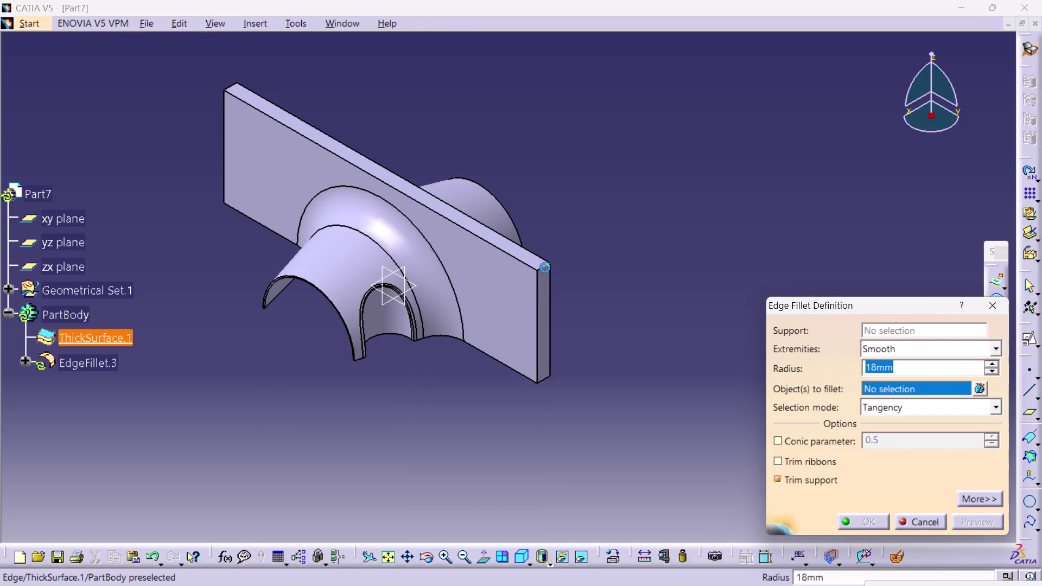
Select the plate's top edge, dismiss the definition error, and cancel the fillet.
click(545, 268)
click(616, 331)
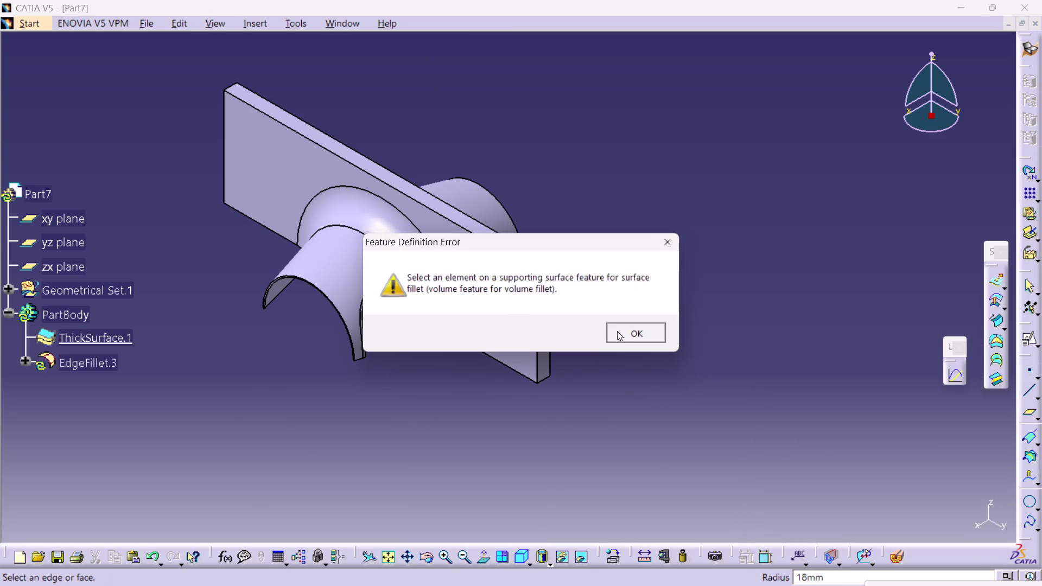
click(528, 262)
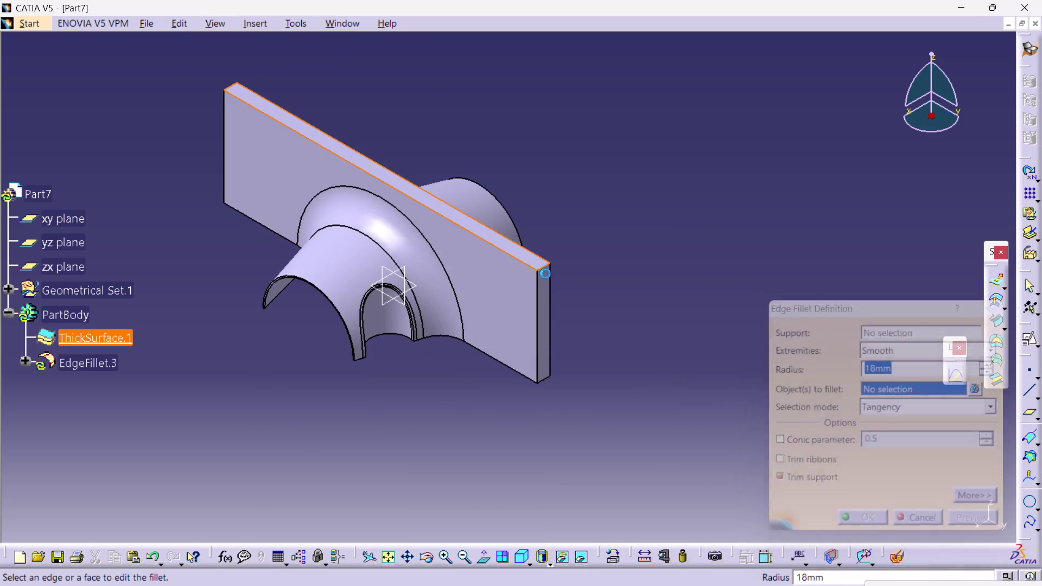
click(640, 330)
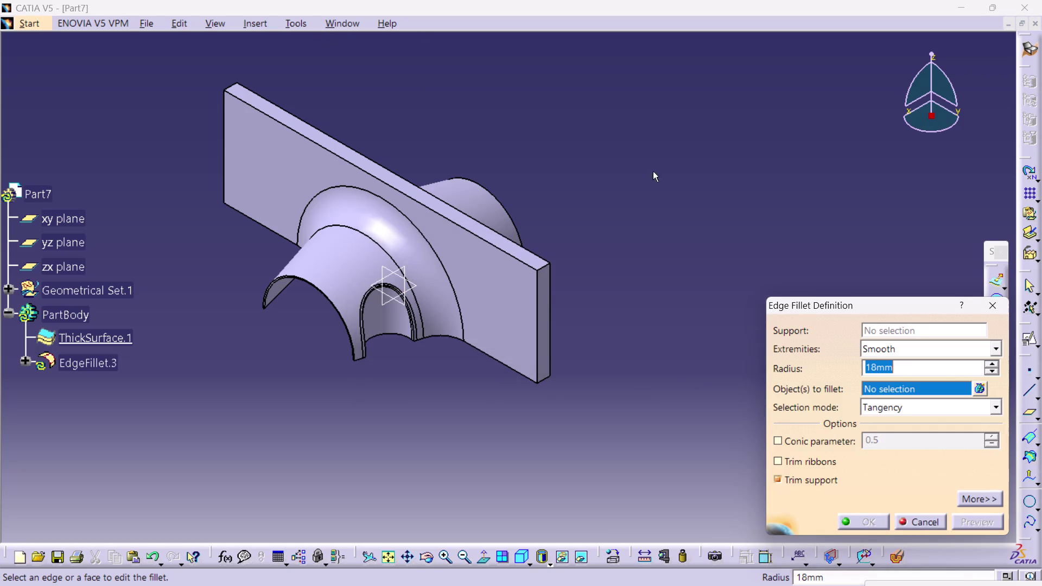
click(993, 305)
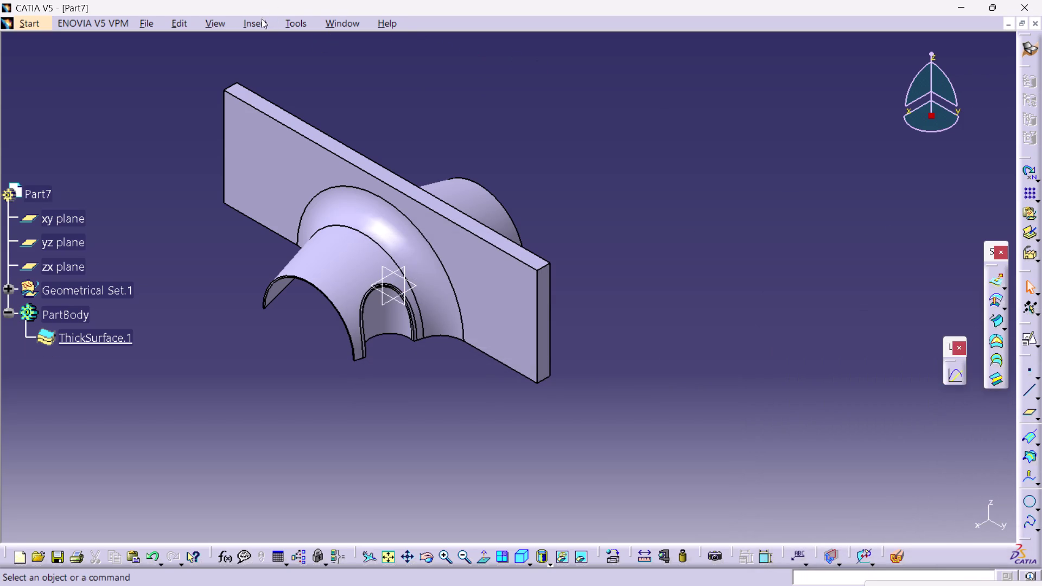
click(255, 24)
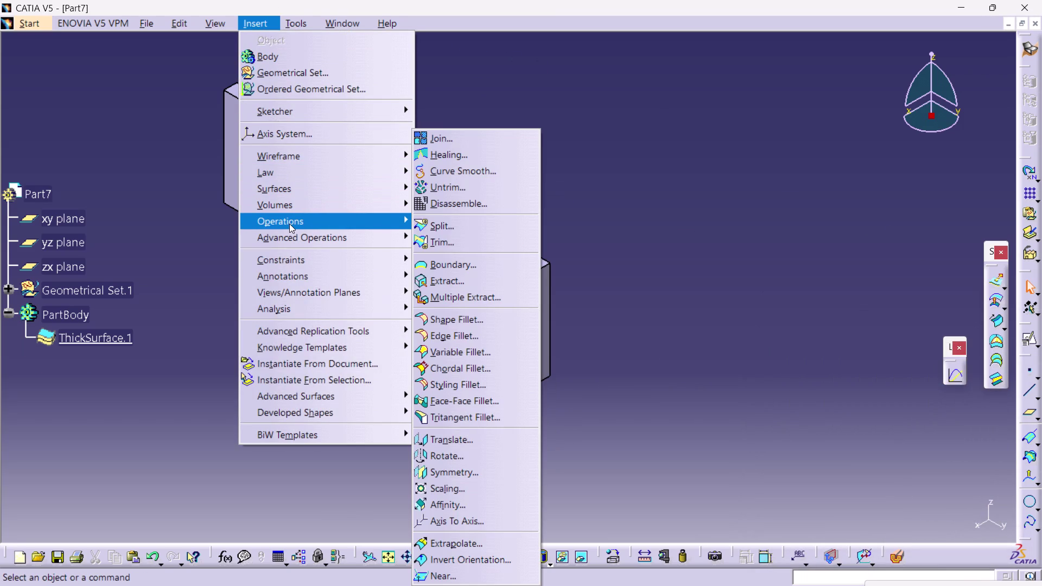
scroll(down, 3)
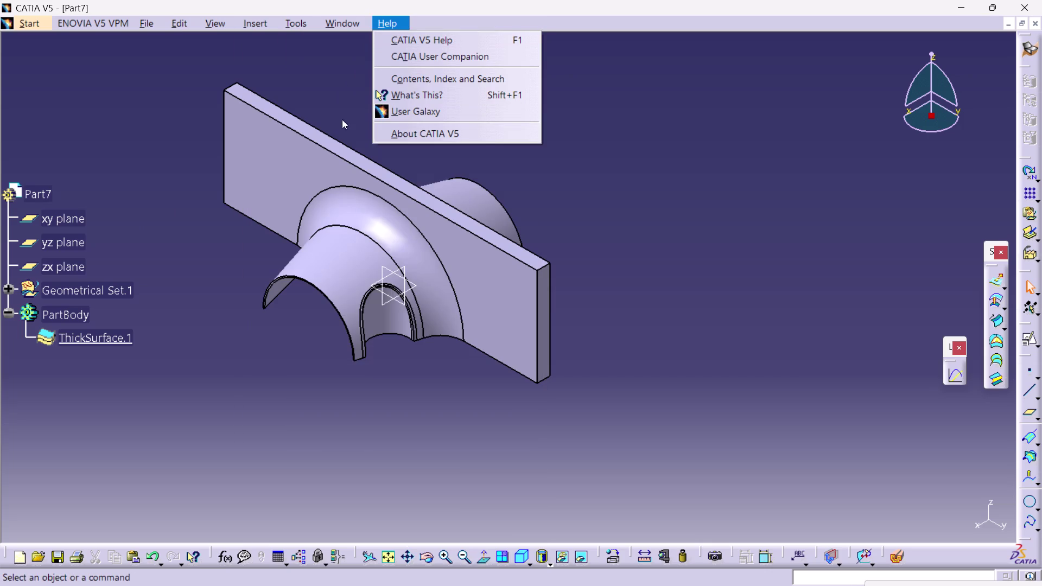
click(162, 201)
scroll(down, 3)
scroll(down, 3)
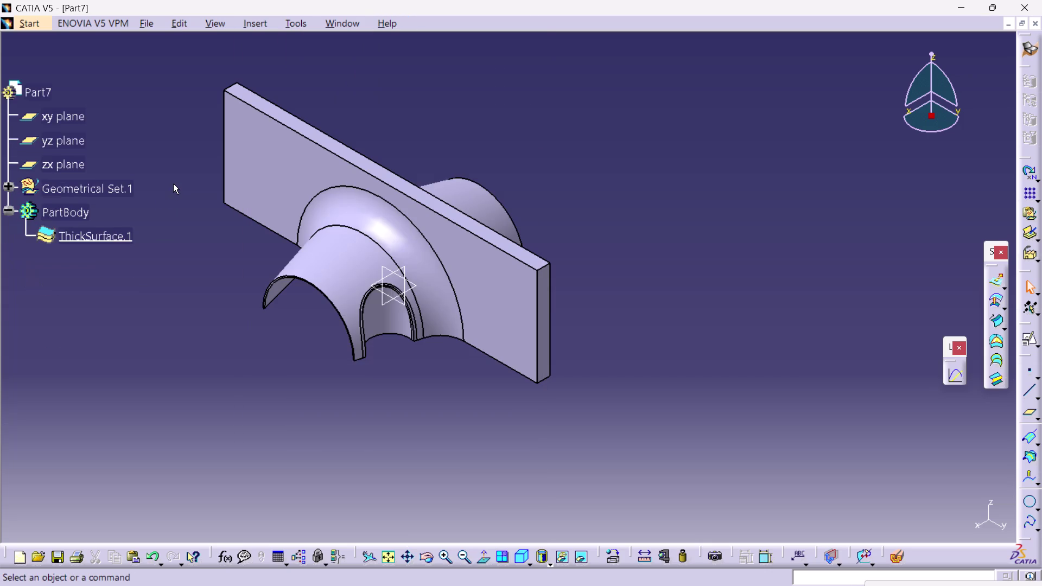
scroll(down, 3)
click(261, 25)
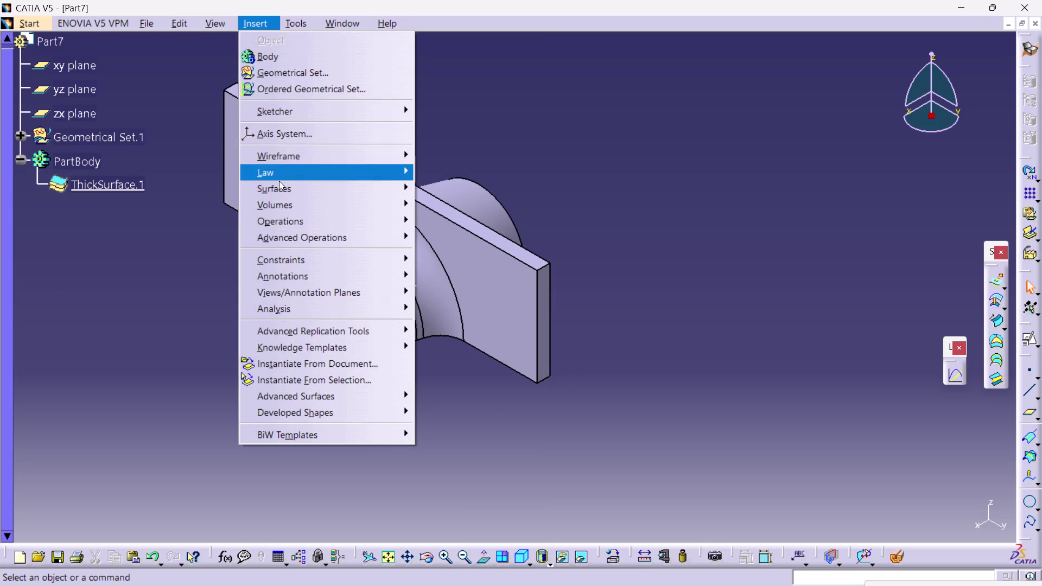
click(295, 223)
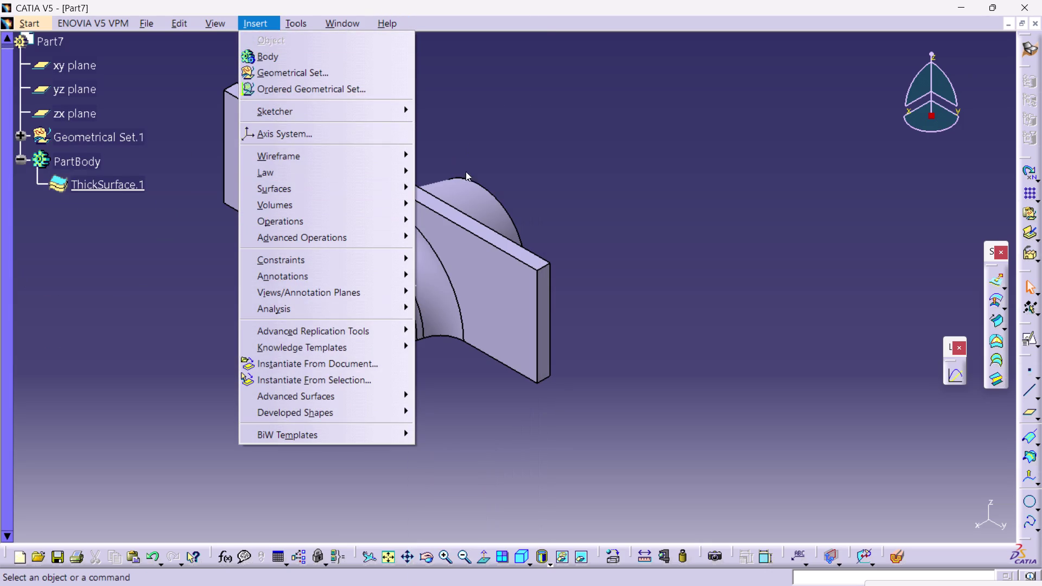
click(366, 217)
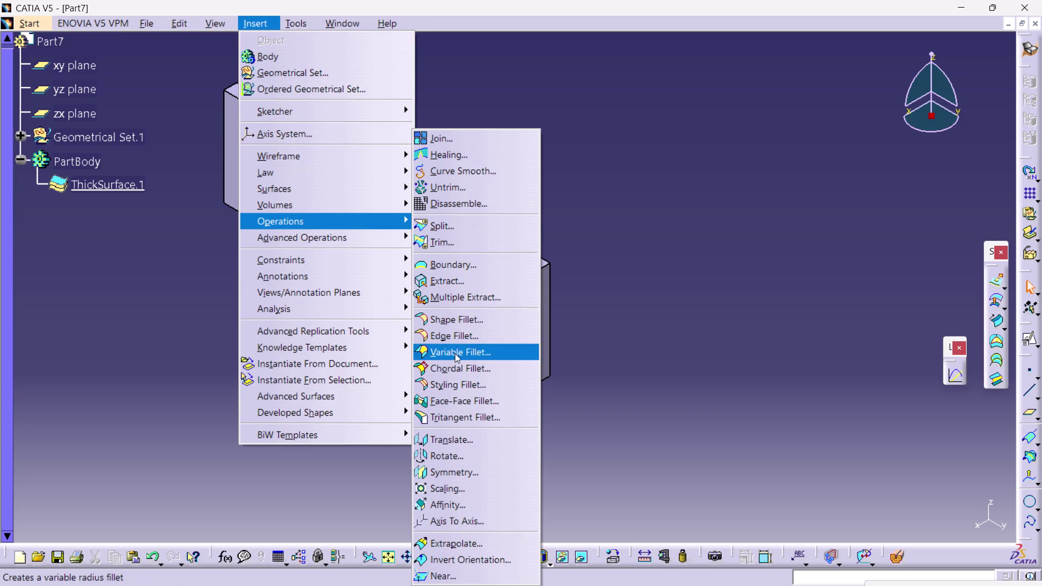
click(453, 406)
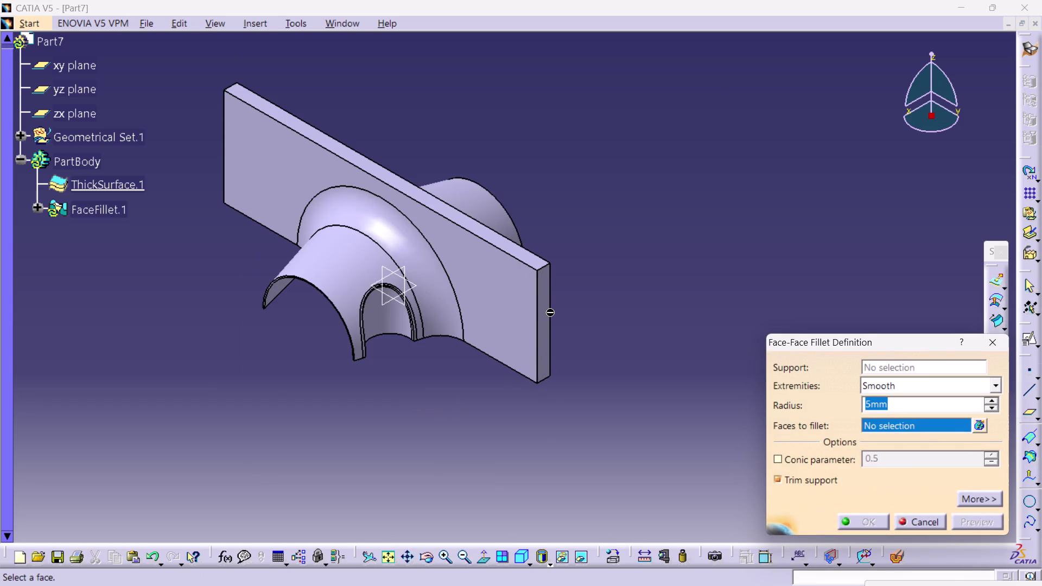
click(545, 300)
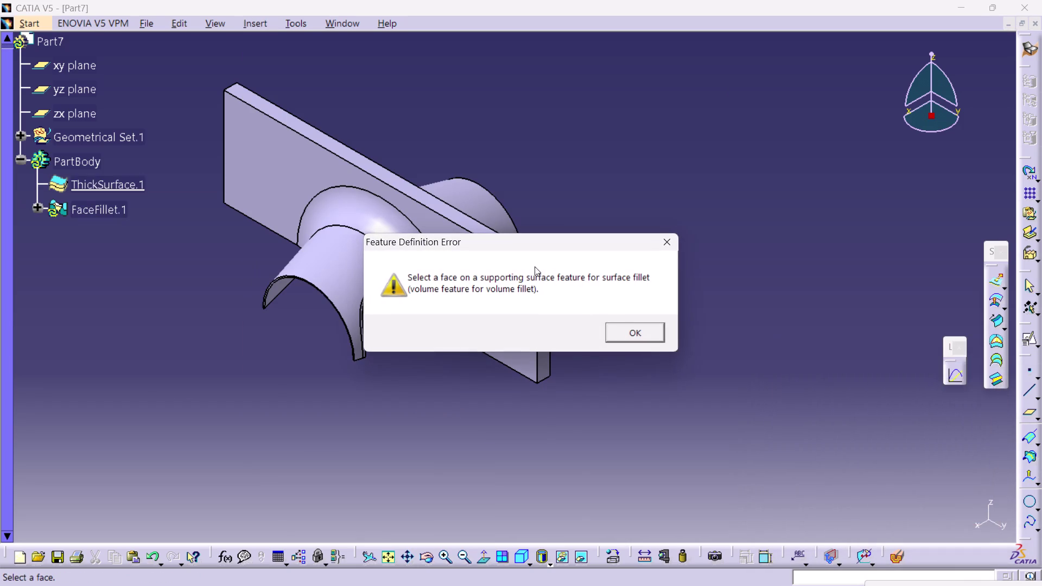
click(619, 330)
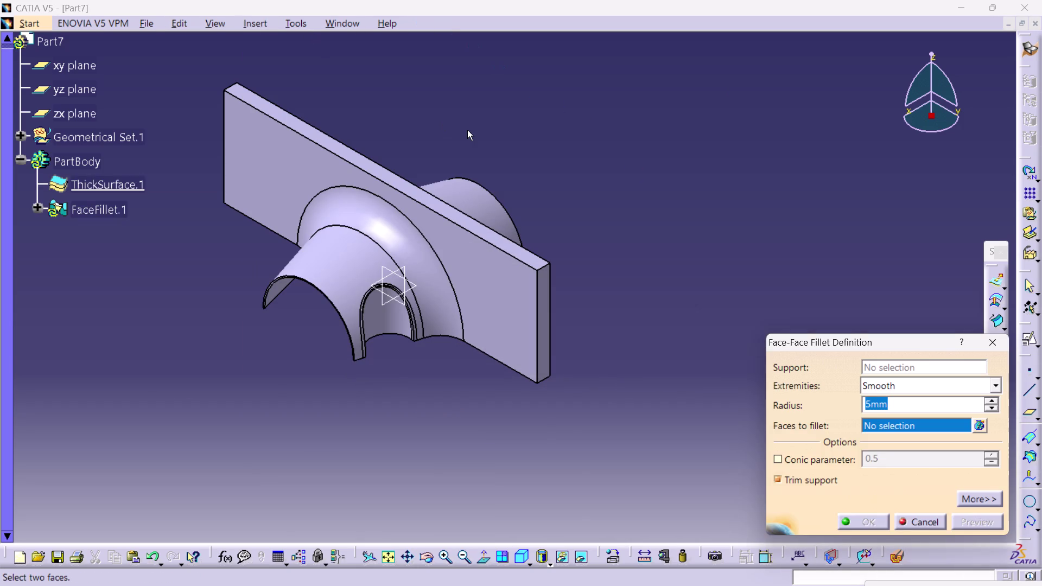
click(996, 340)
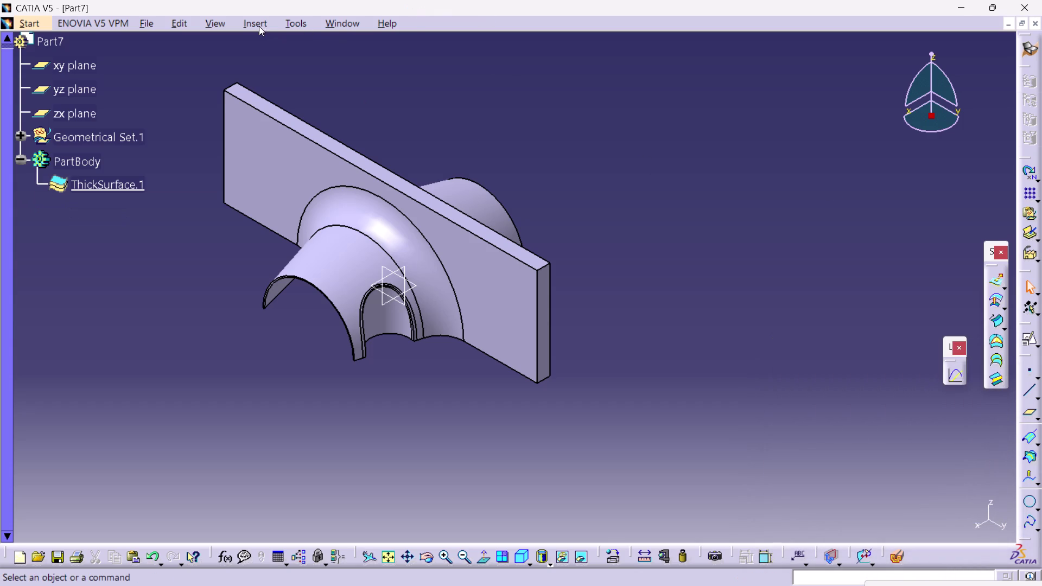
Define a shape fillet on Face.2 and Face.3 of ThickSurface.1 with an 18 mm radius.
click(258, 23)
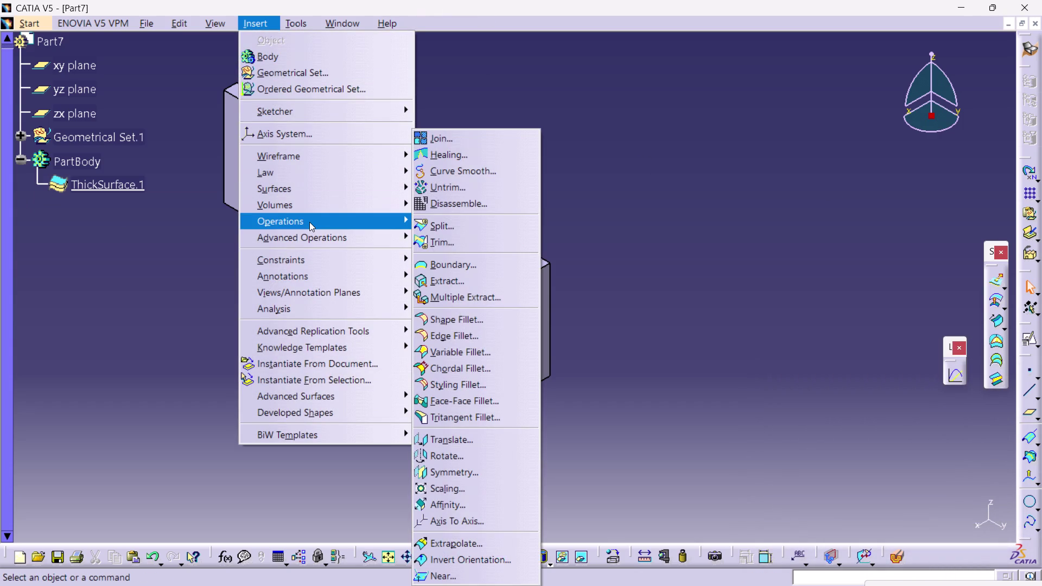
click(310, 221)
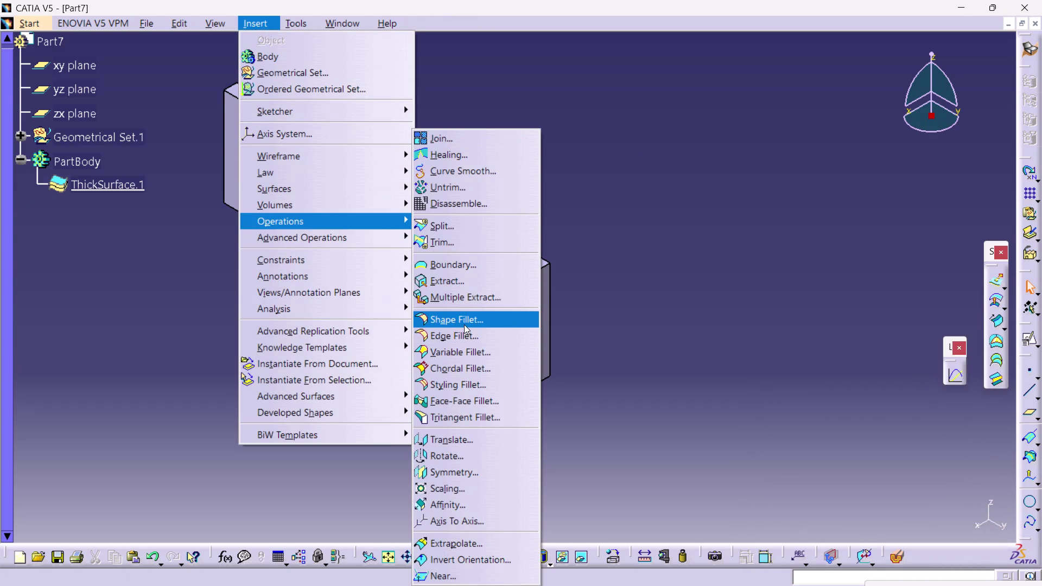
click(464, 325)
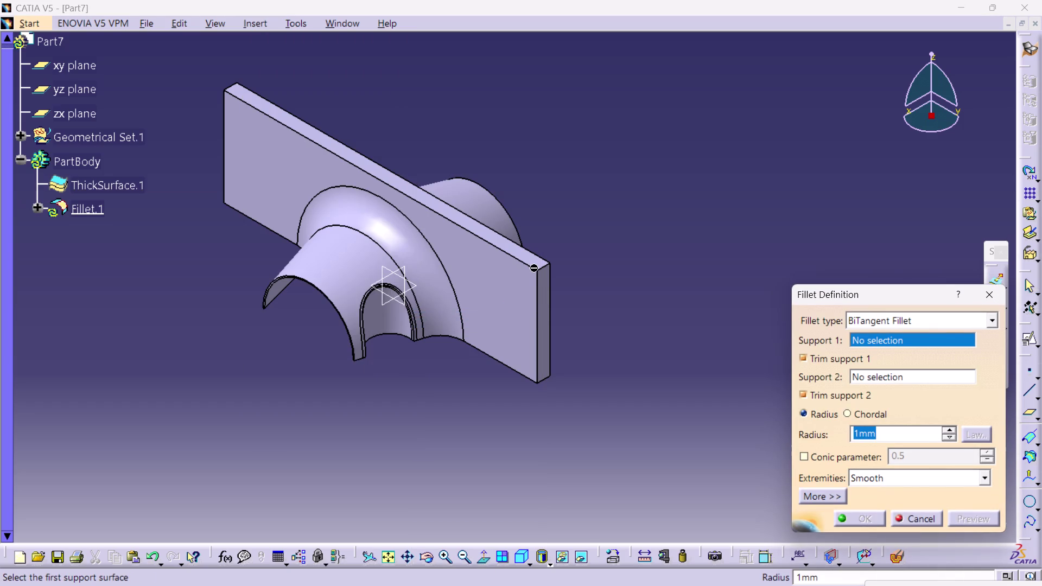
click(528, 259)
click(544, 278)
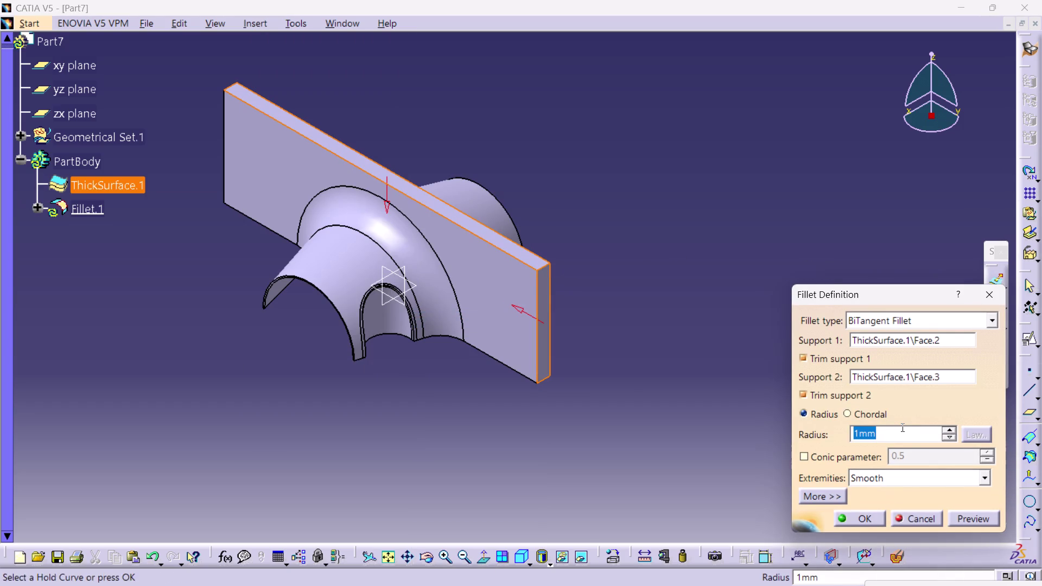
click(853, 412)
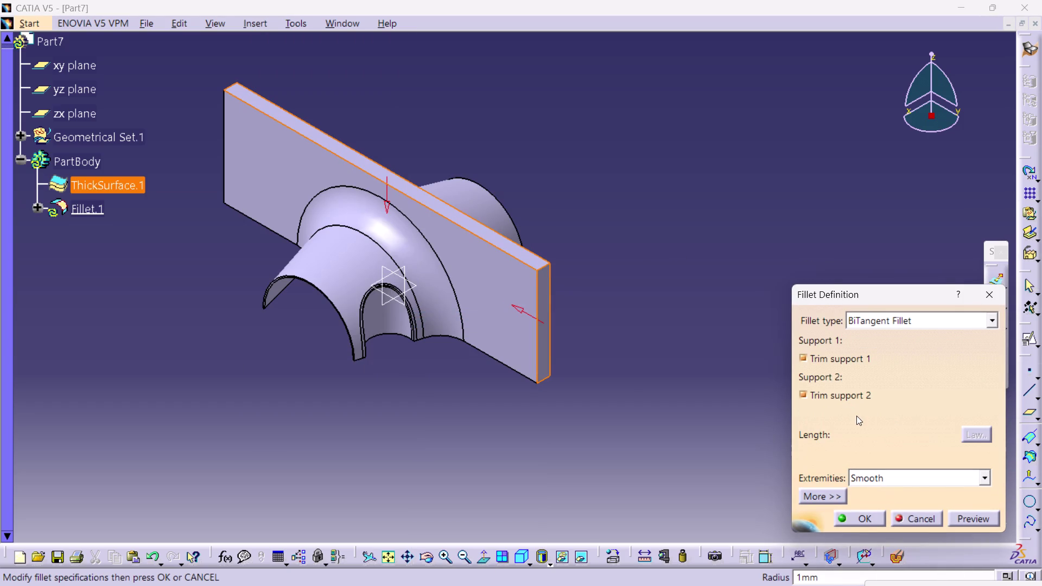
click(824, 412)
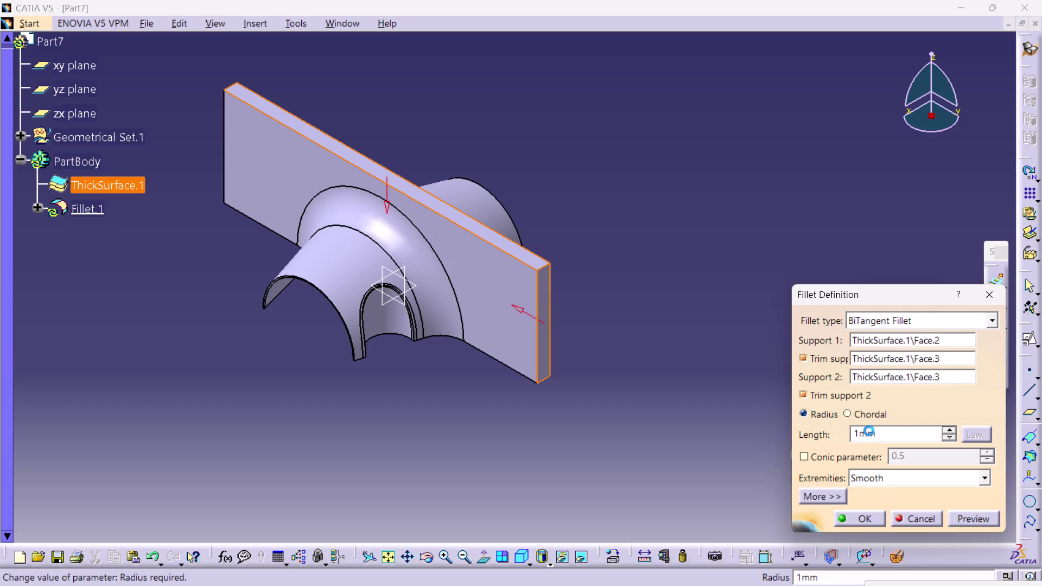
double_click(877, 436)
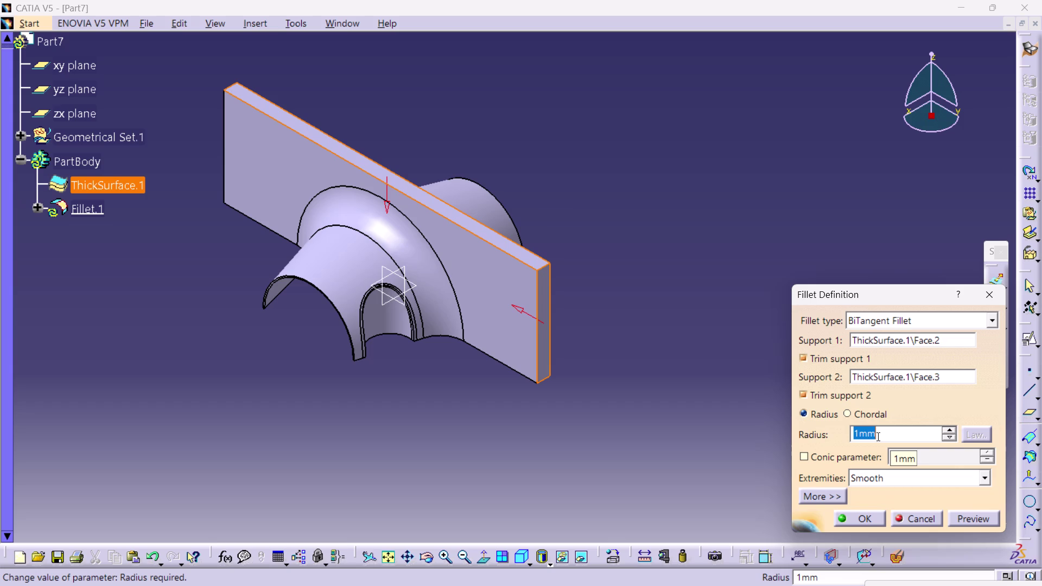
text(18)
key(Return)
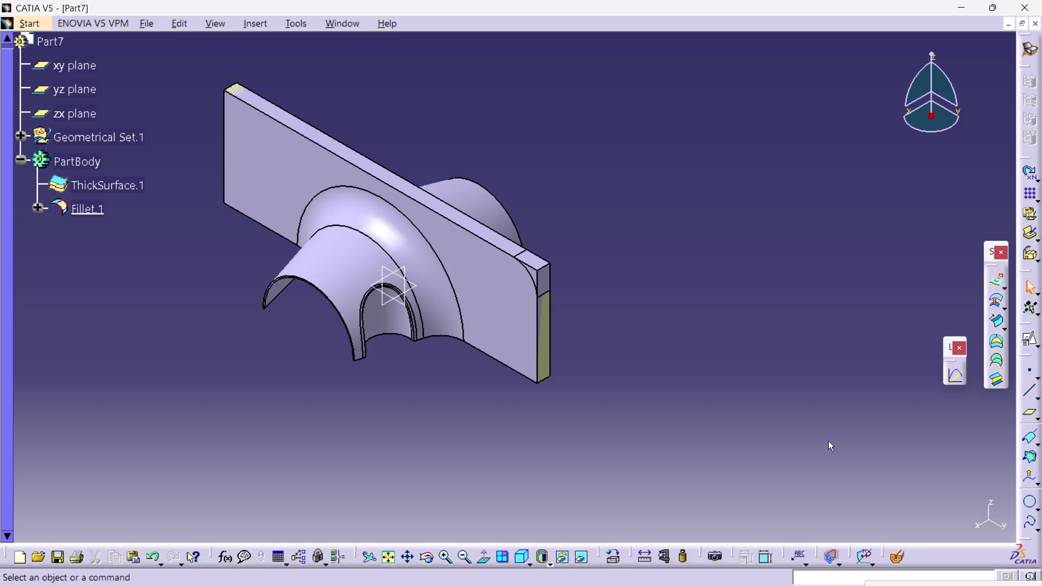
Undo Fillet.1, leaving PartBody with only ThickSurface.1.
key(ctrl+z)
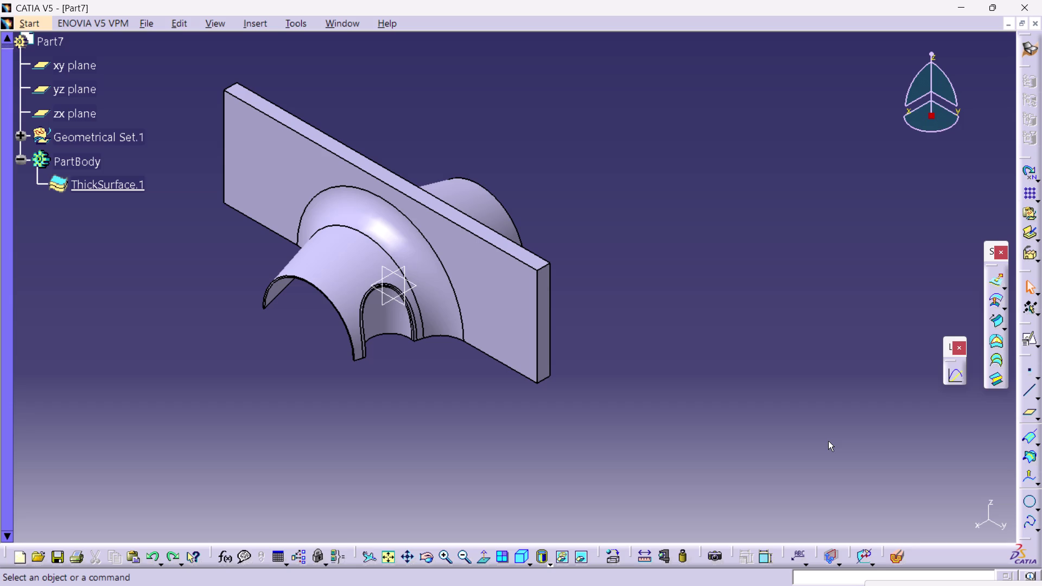
click(709, 232)
click(578, 127)
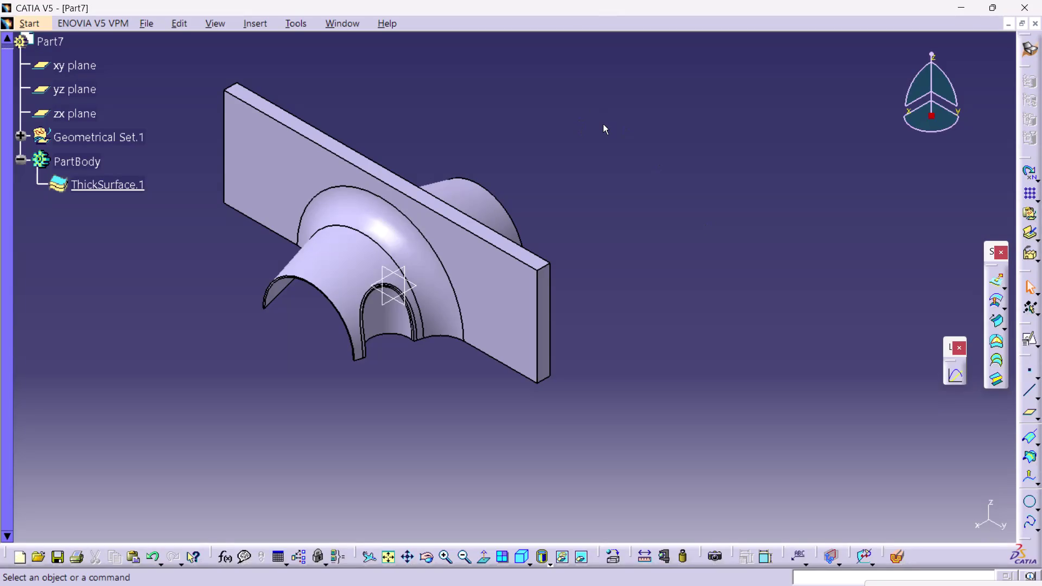
click(245, 24)
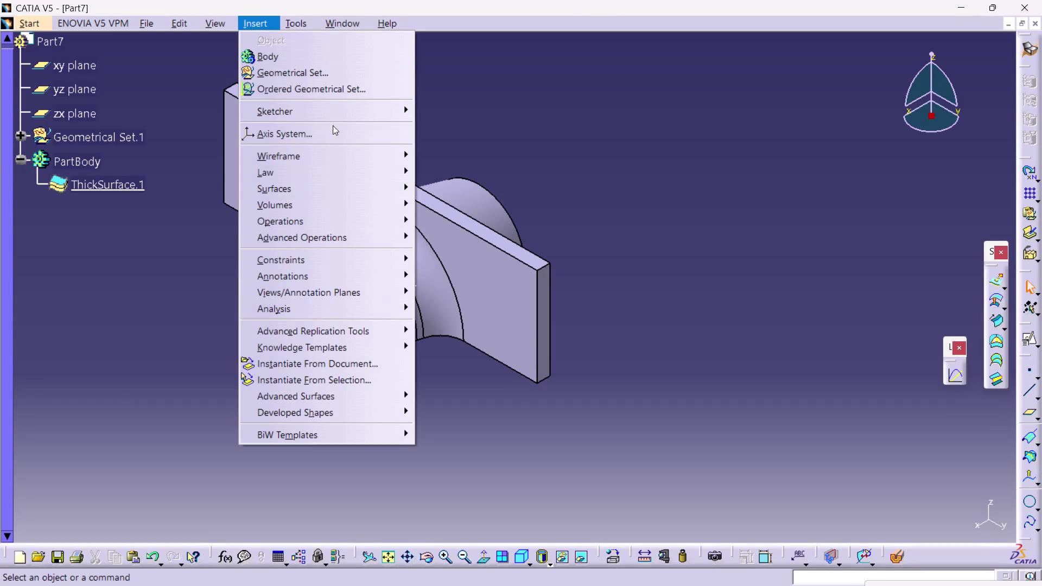
Start an edge fillet on the thick surface, then cancel it without creating it.
click(309, 216)
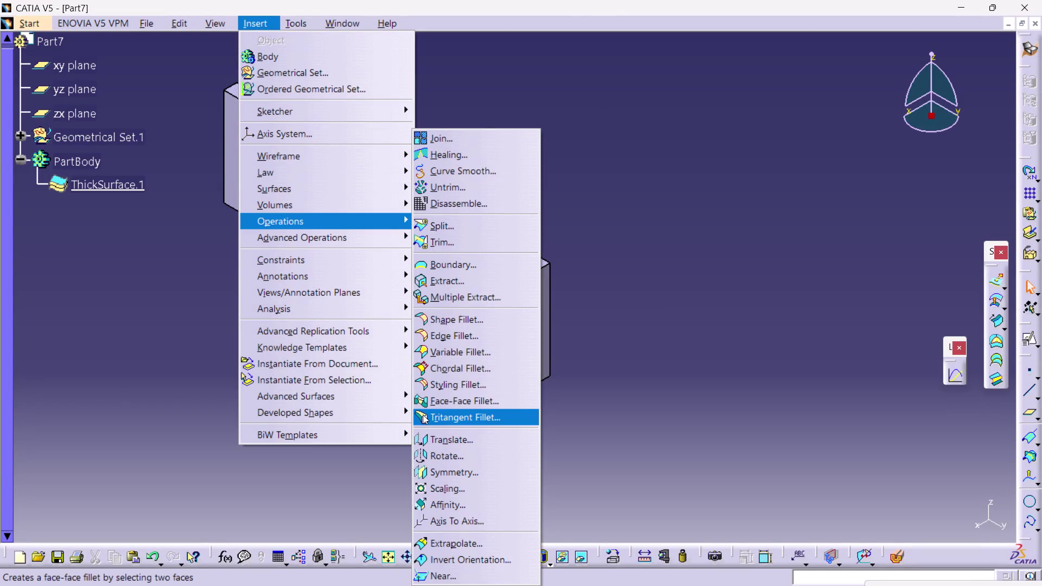
click(475, 329)
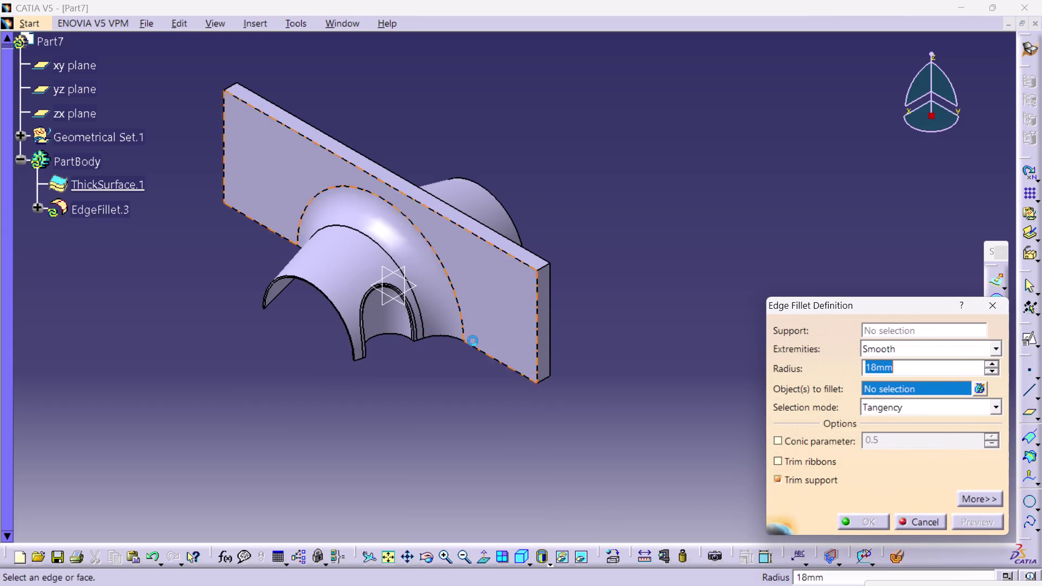
click(504, 253)
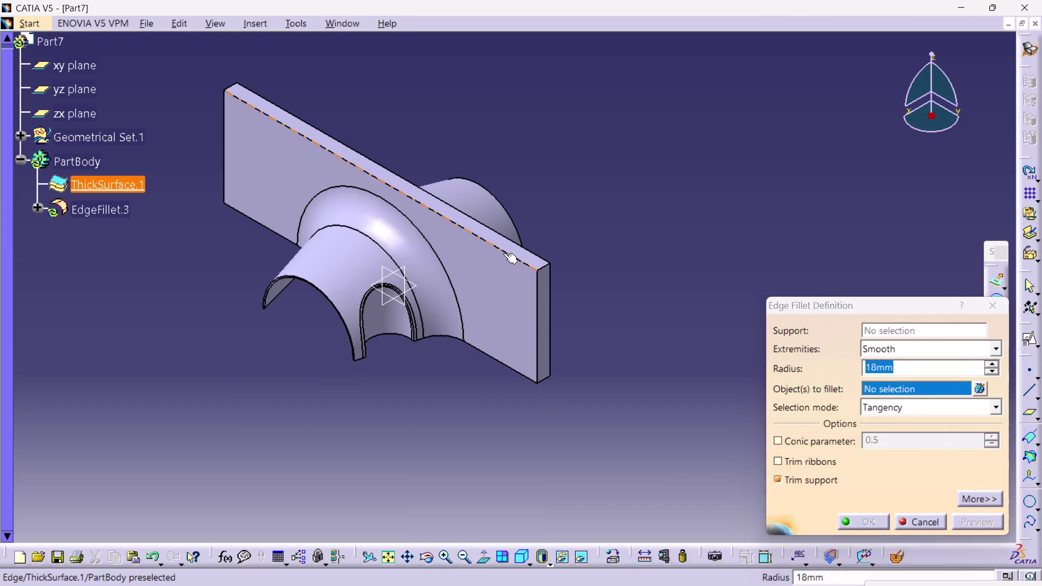
click(626, 332)
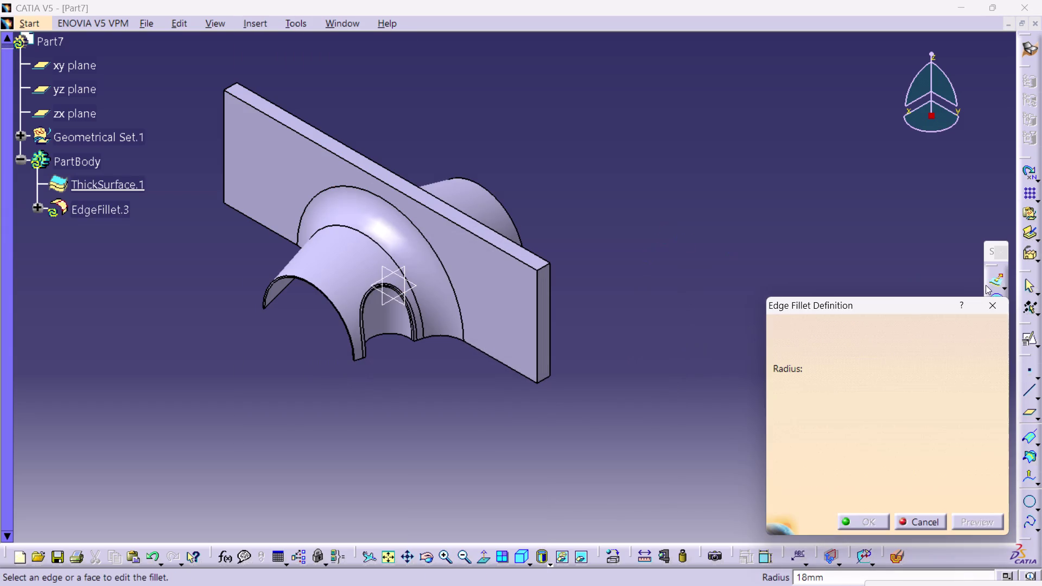
click(991, 302)
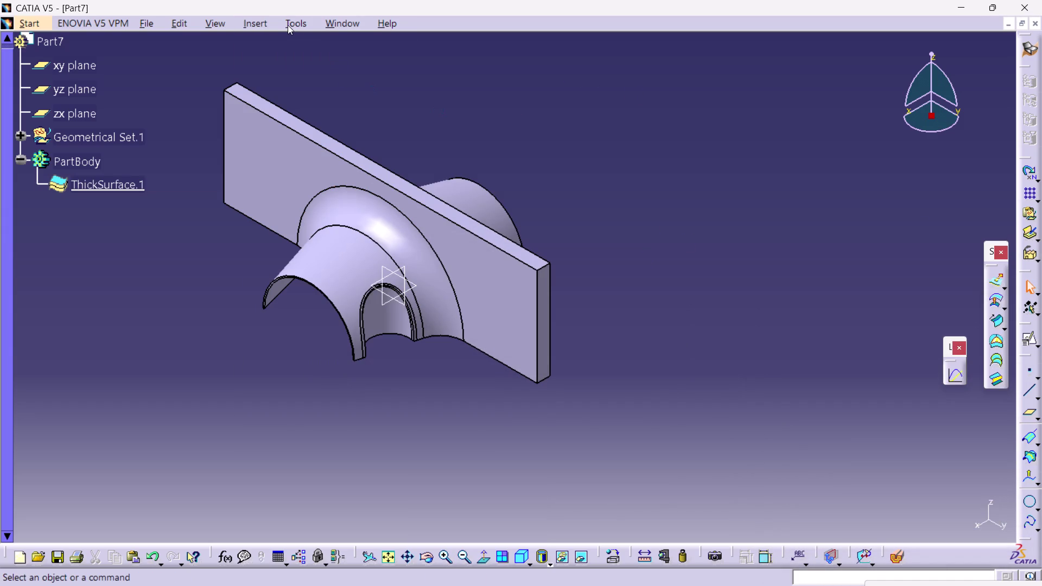
Start a Styling Fillet with a ThickSurface.1 face as Support 1, then close it uncreated.
click(264, 20)
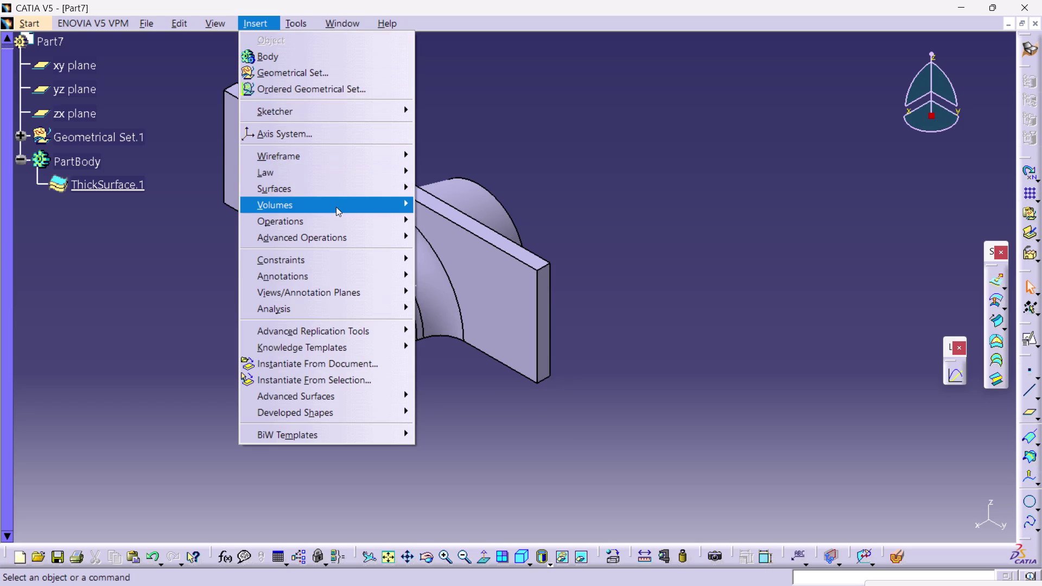
click(336, 214)
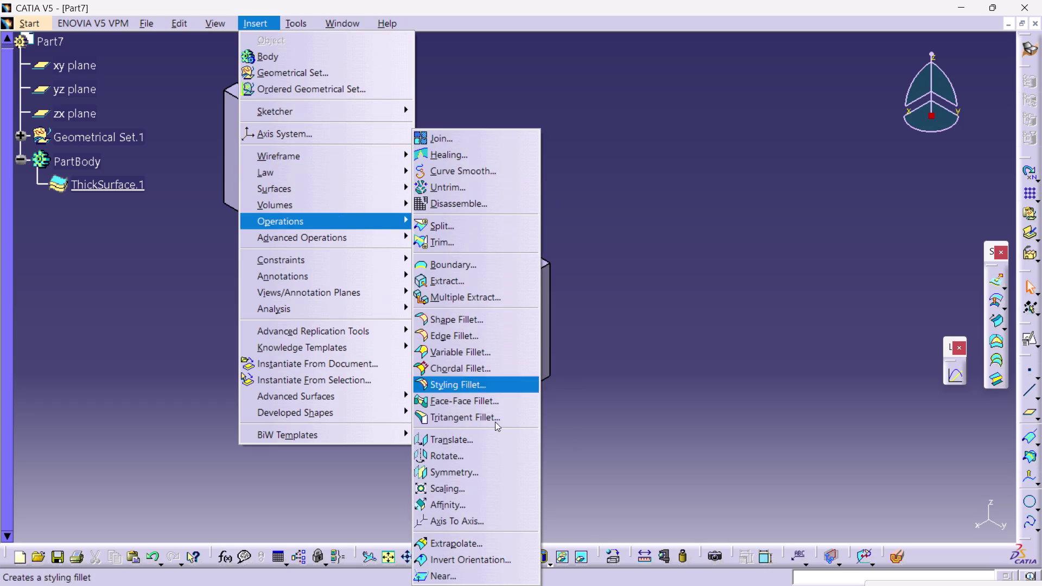
click(477, 376)
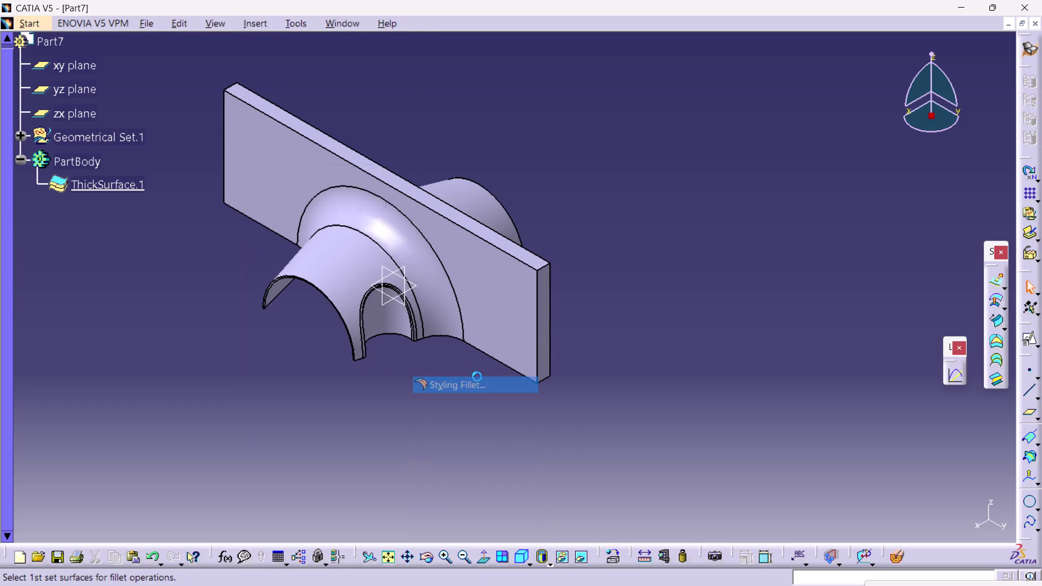
click(519, 262)
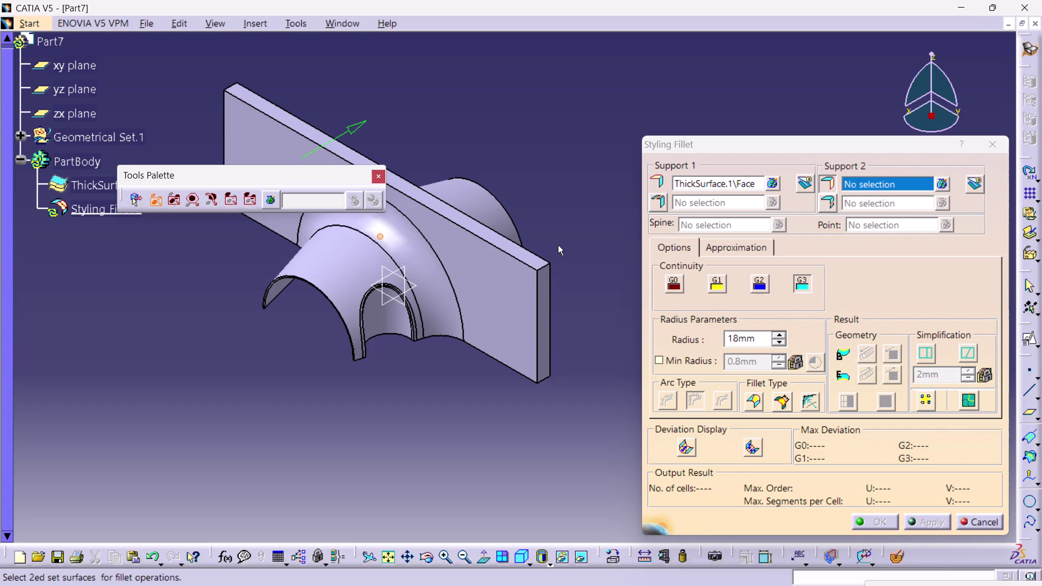
middle_drag(558, 245, 547, 264)
click(996, 140)
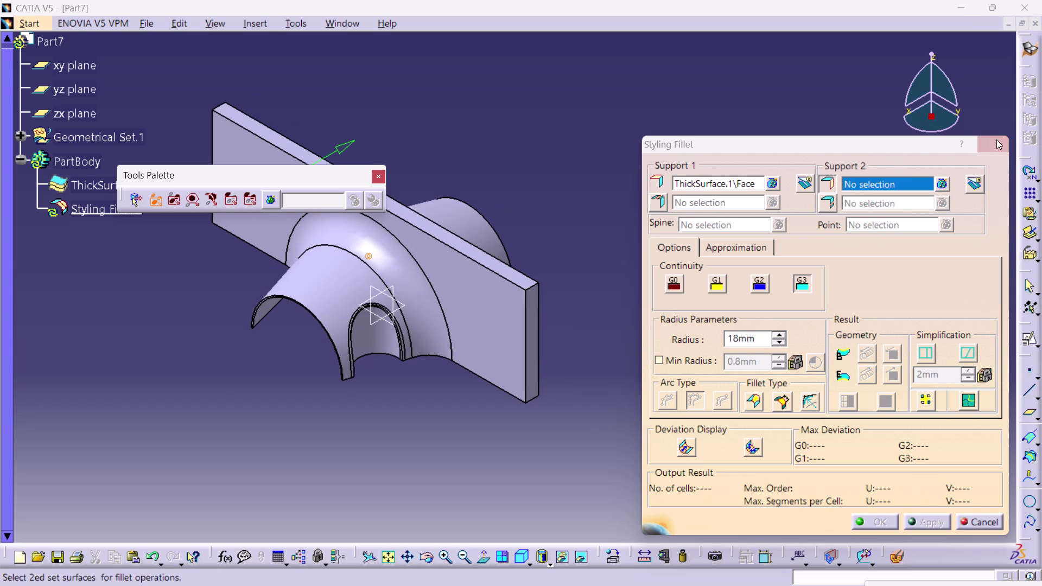
click(259, 23)
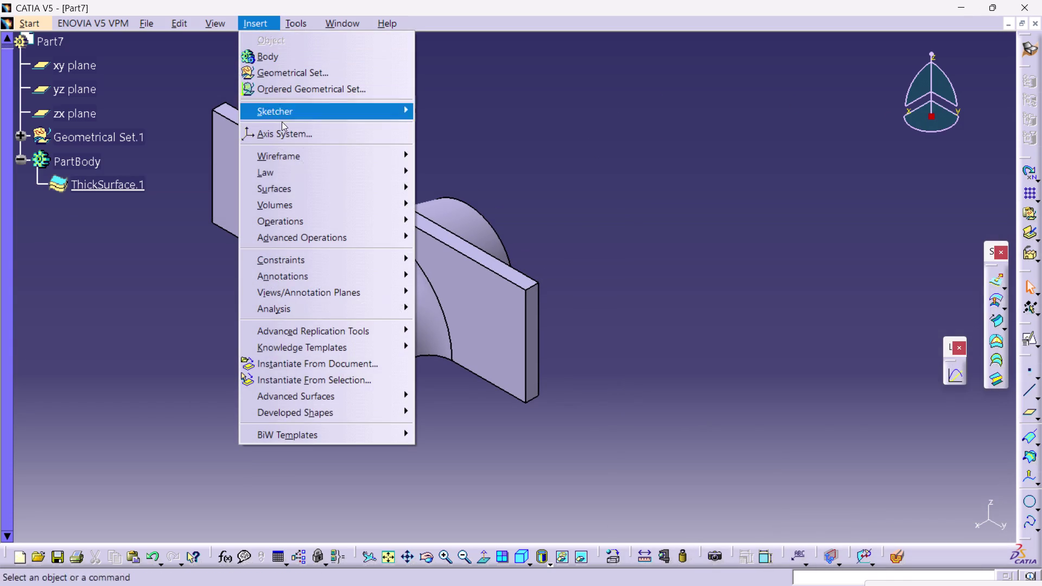
click(314, 222)
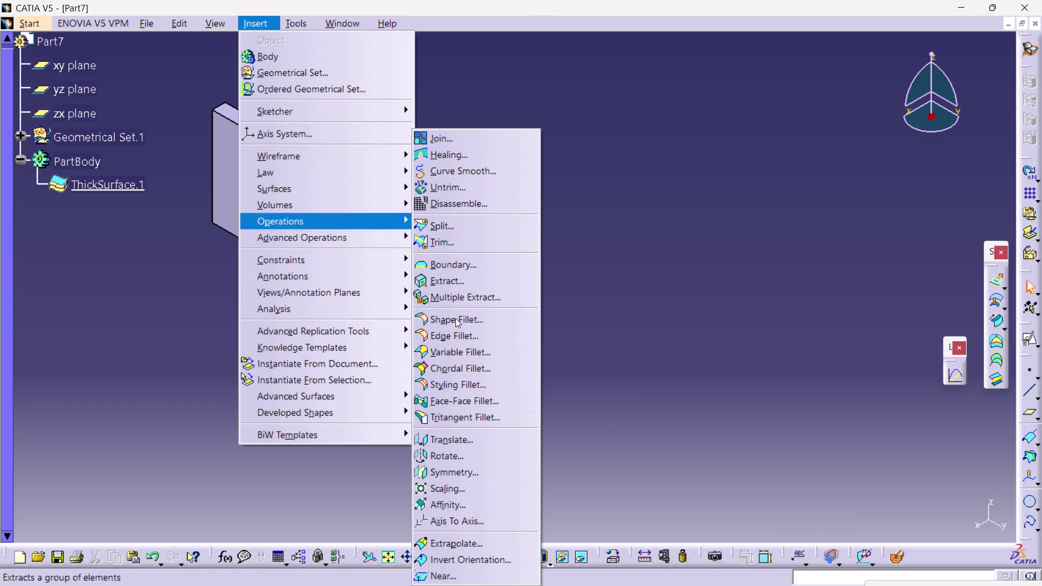
click(474, 332)
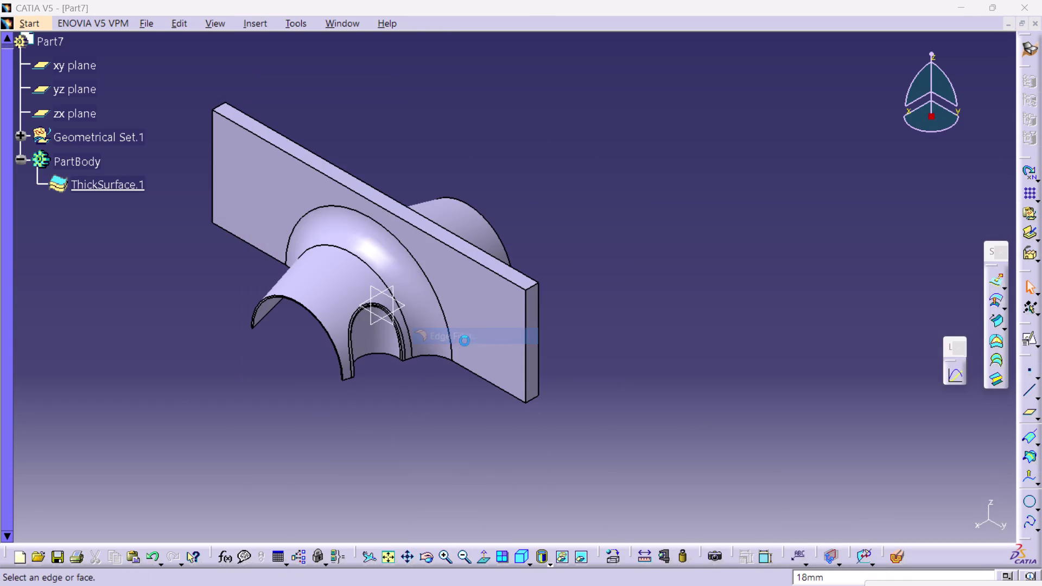
click(497, 275)
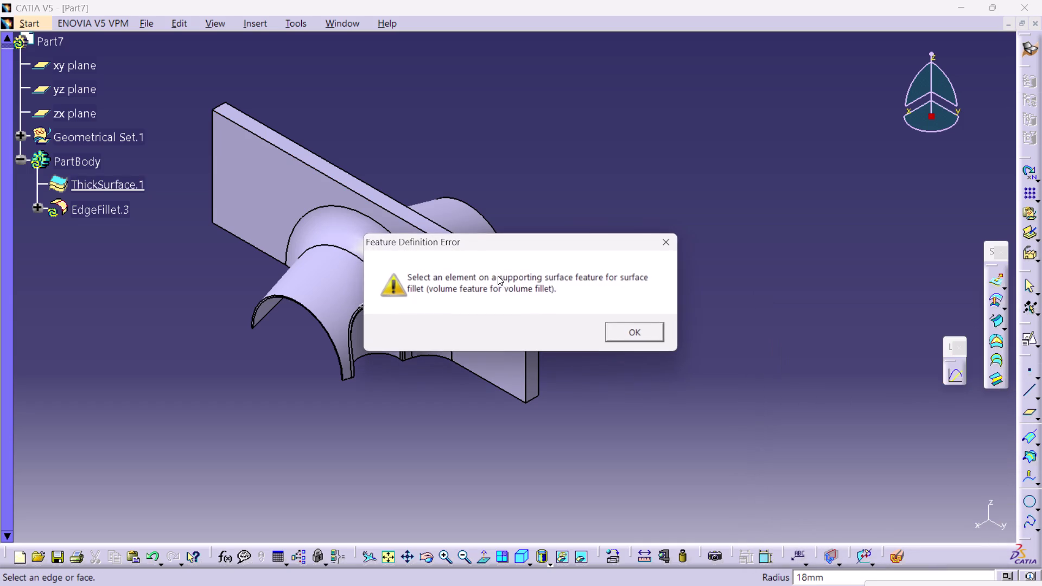
click(621, 325)
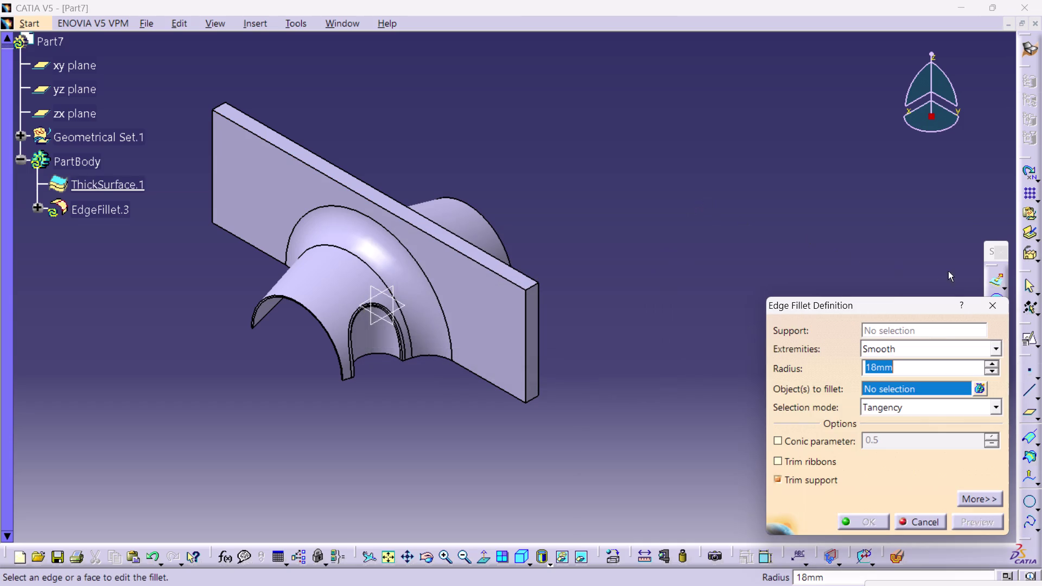
click(995, 300)
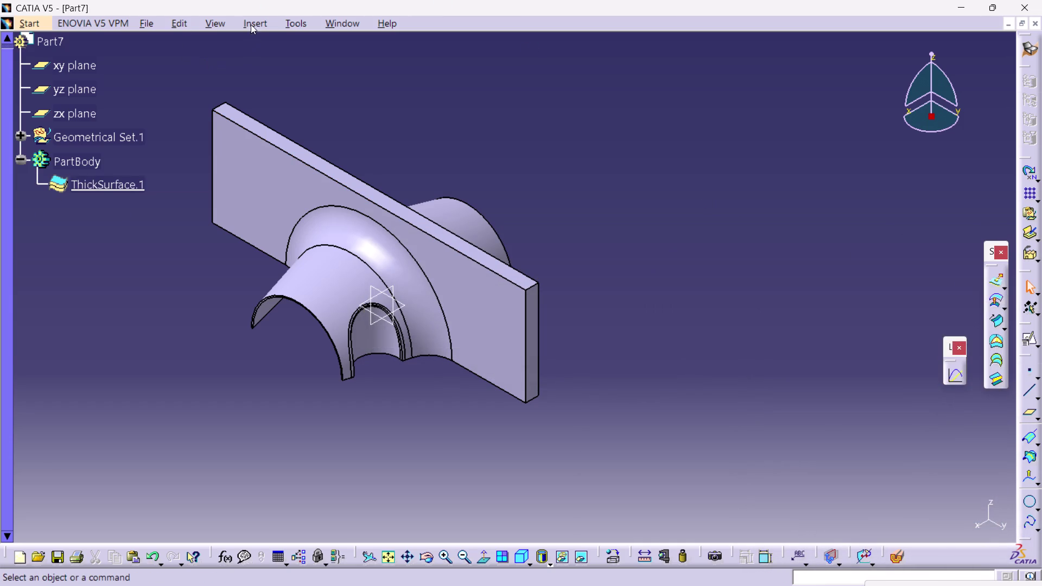
click(250, 24)
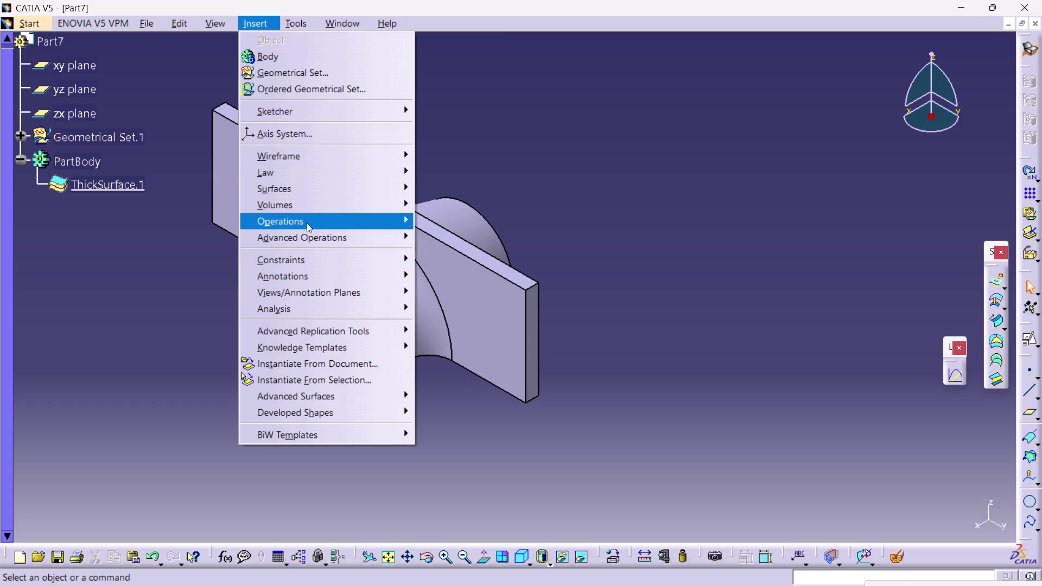
click(307, 223)
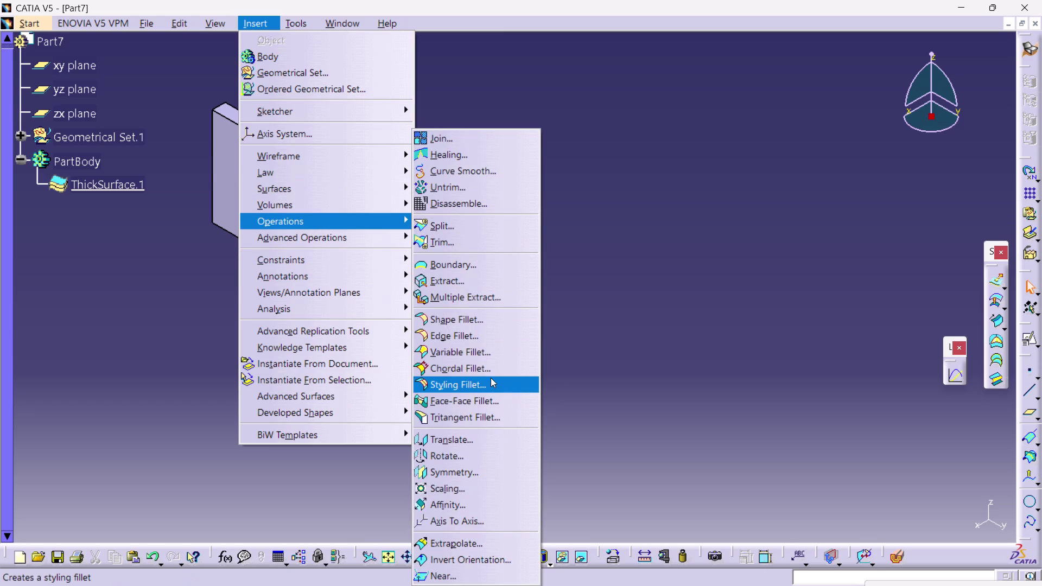
click(452, 377)
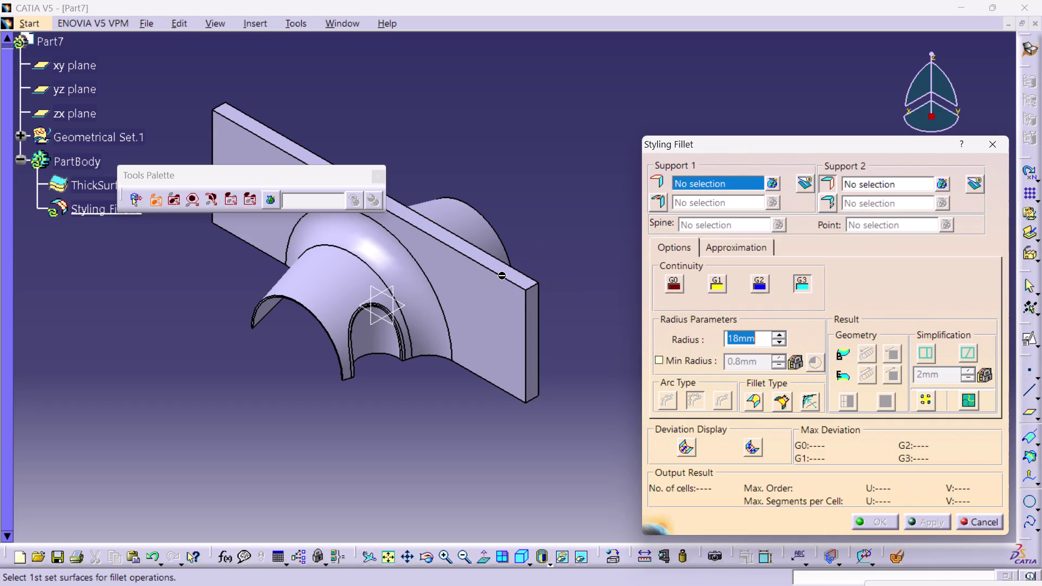
click(993, 143)
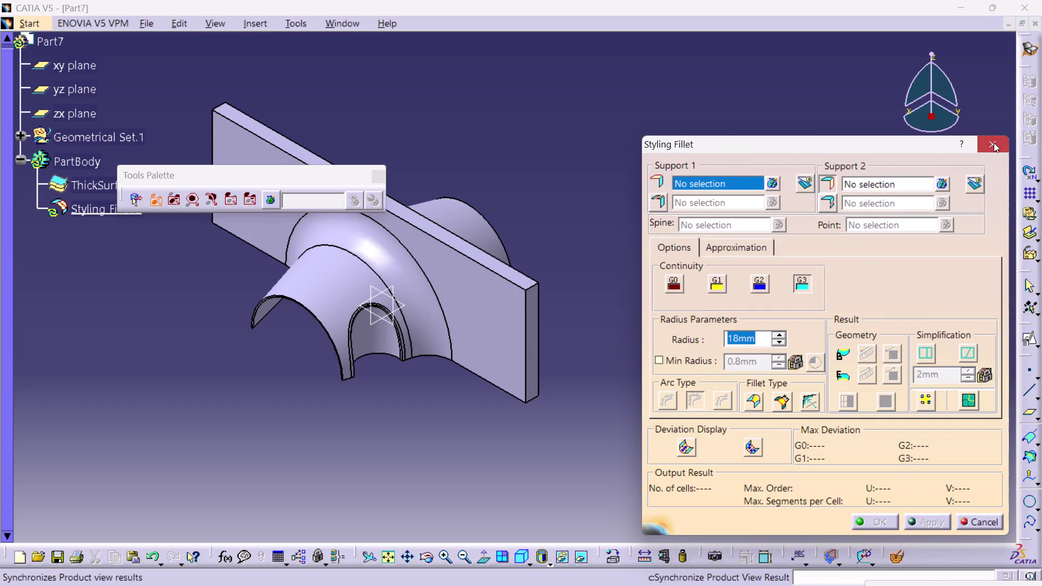
click(254, 23)
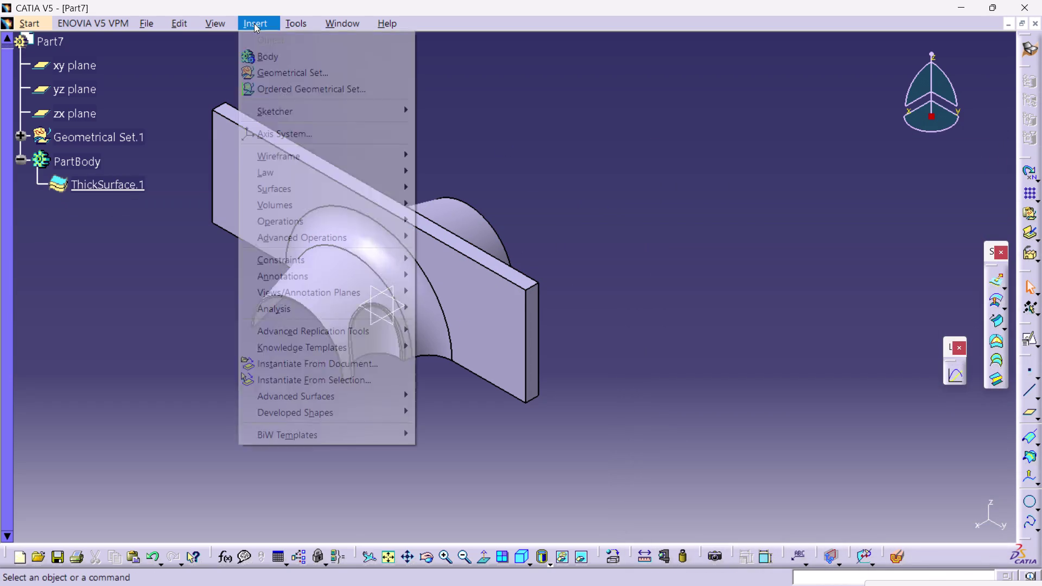
click(307, 217)
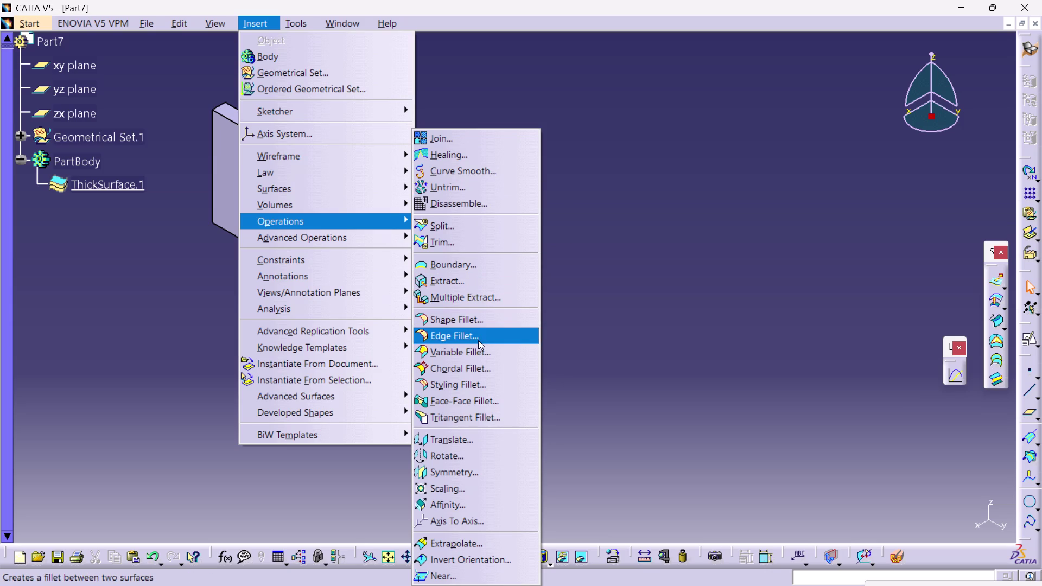
click(475, 364)
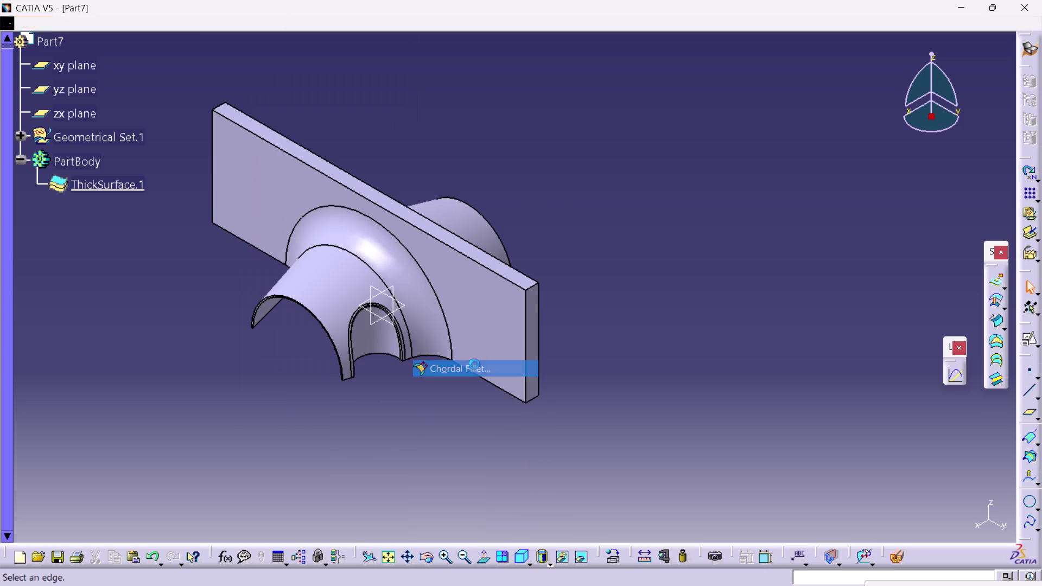
click(513, 284)
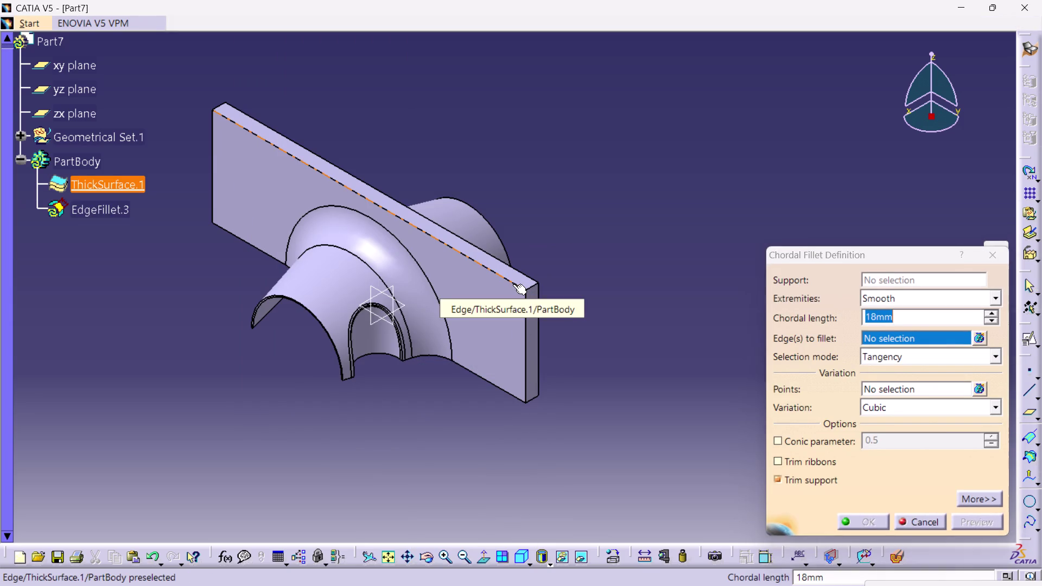
click(626, 329)
click(794, 246)
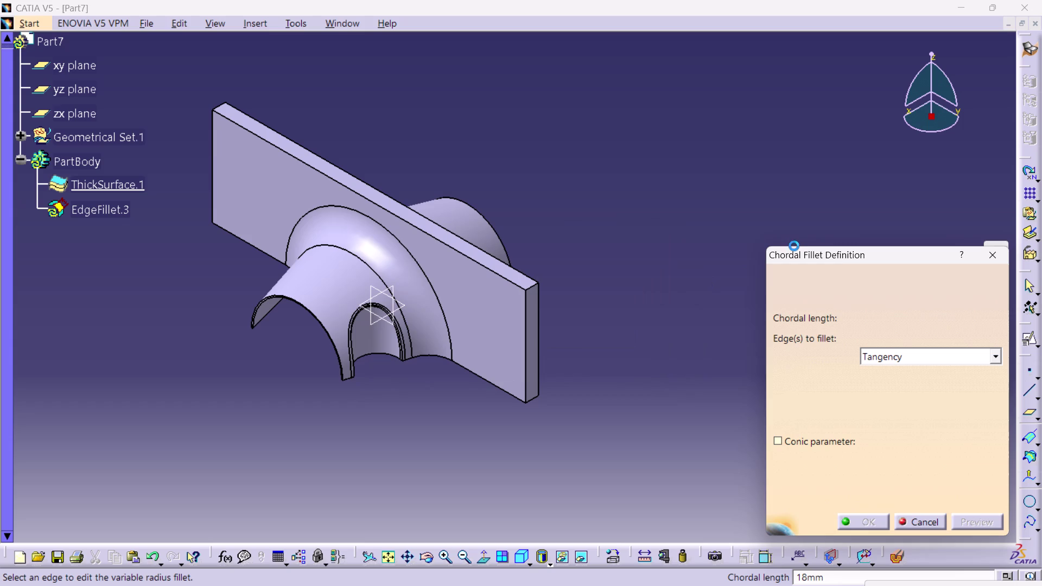
click(1000, 253)
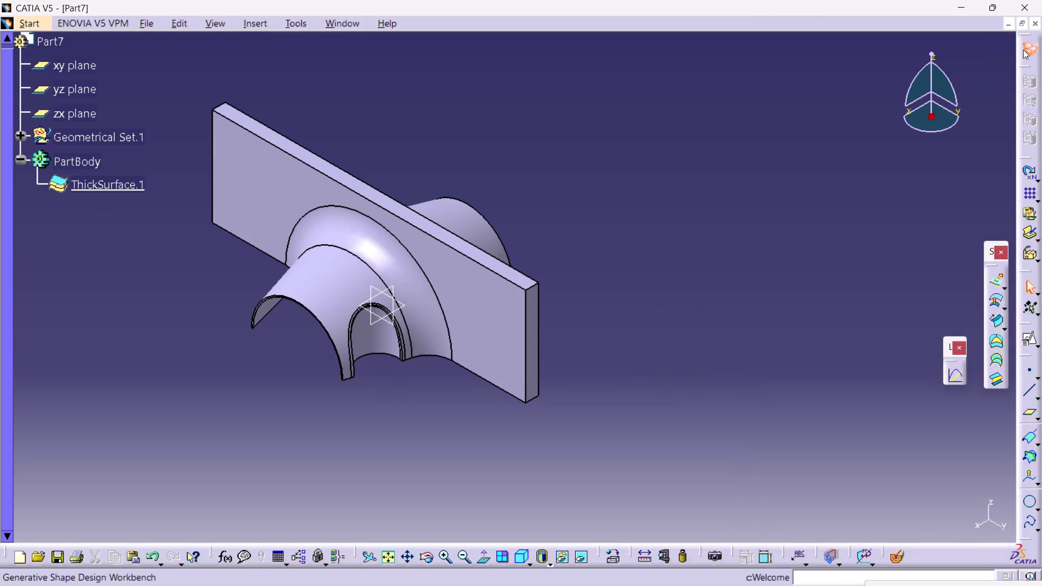
click(1022, 49)
Select PartBody in the tree, then open and dismiss its context menu.
click(859, 412)
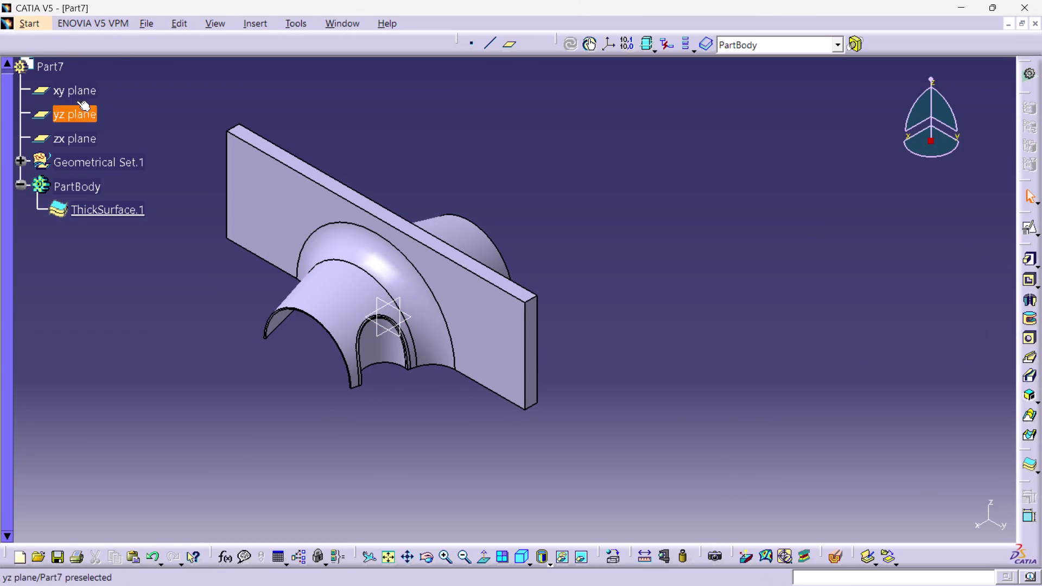
click(259, 20)
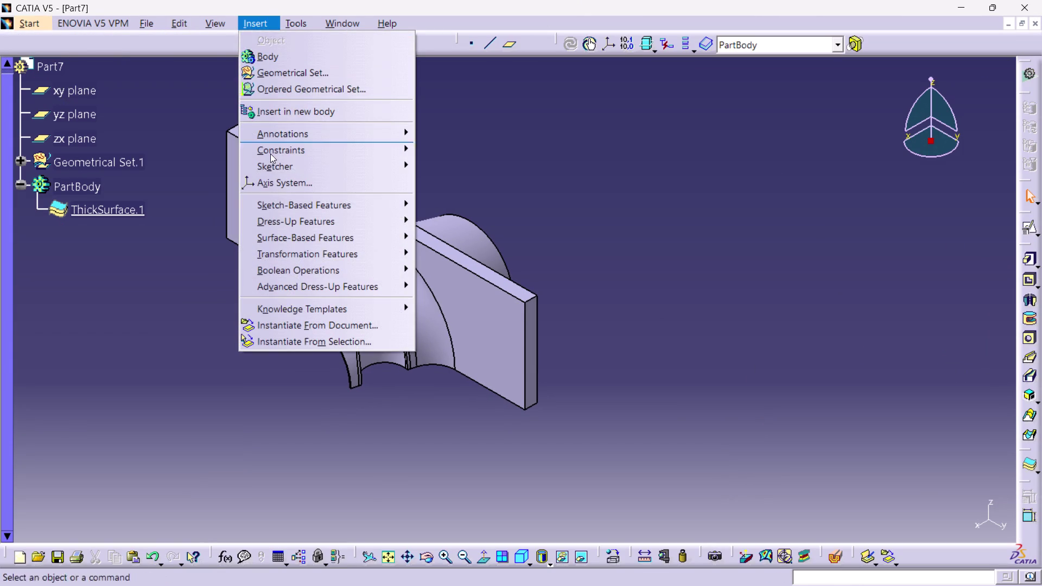
click(202, 144)
click(86, 187)
right_click(87, 185)
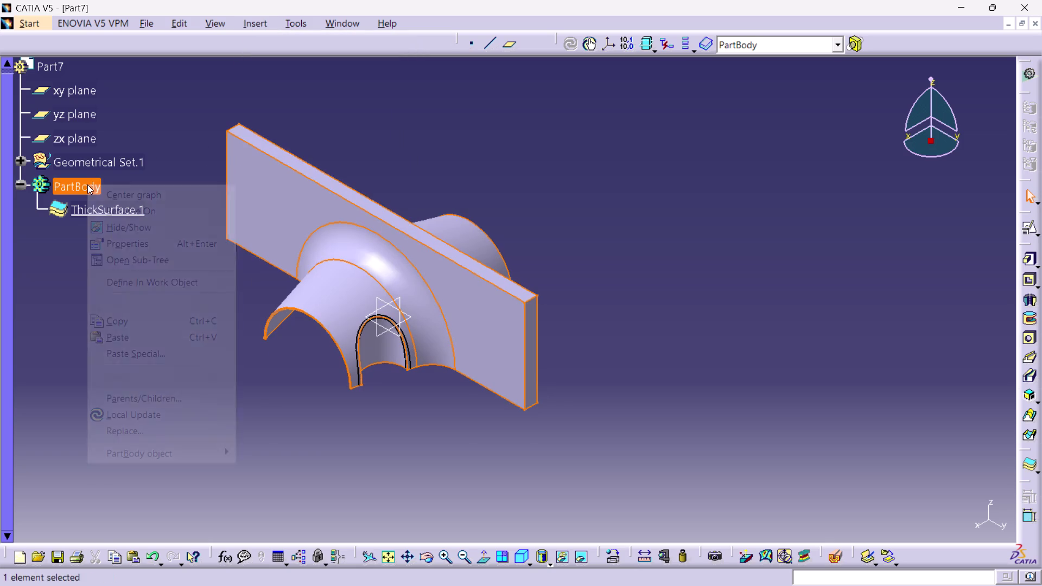
click(139, 281)
click(163, 113)
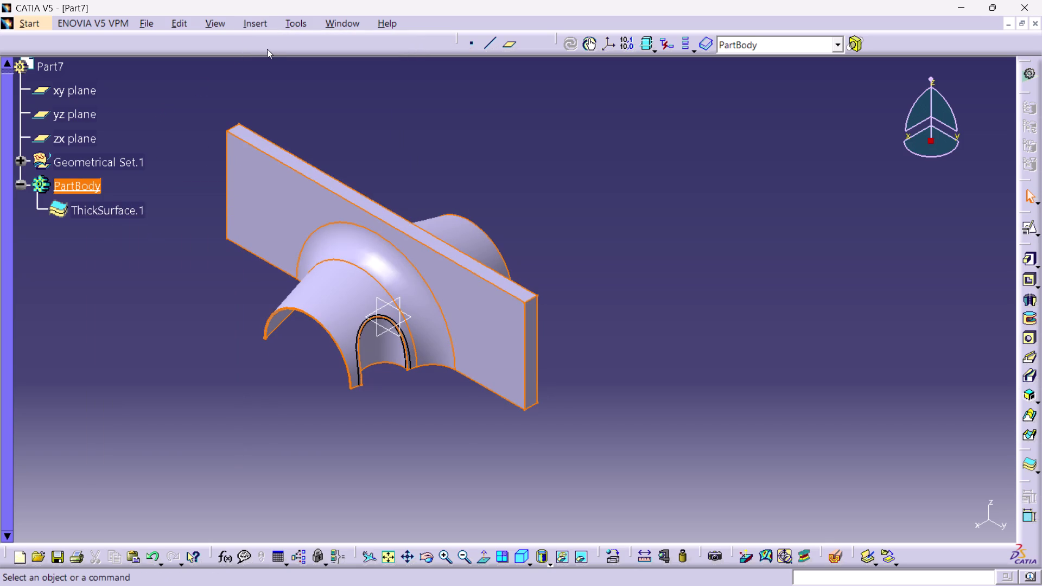
click(251, 17)
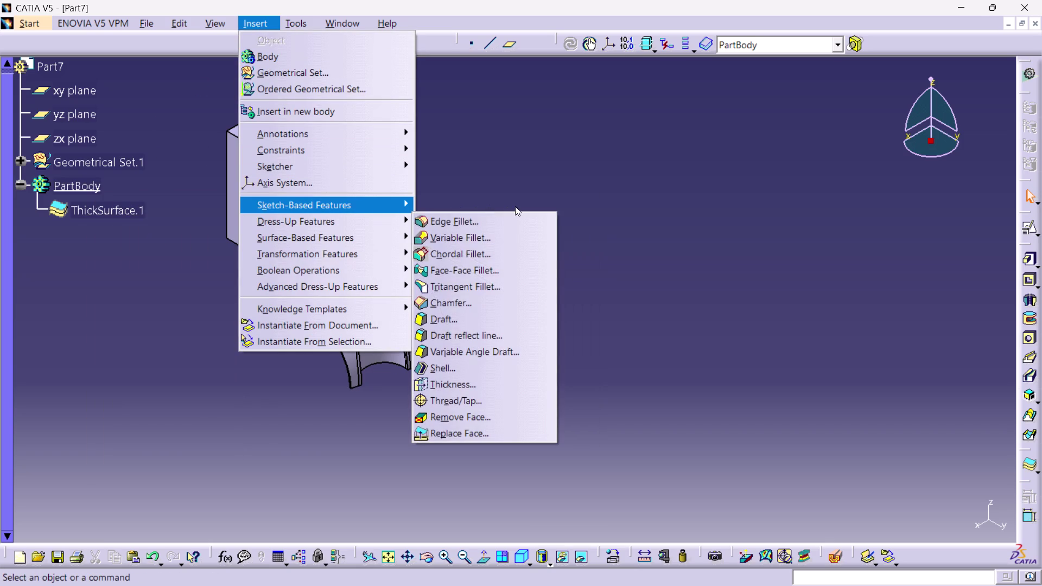
Start an edge fillet on four part edges, then cancel it.
click(502, 222)
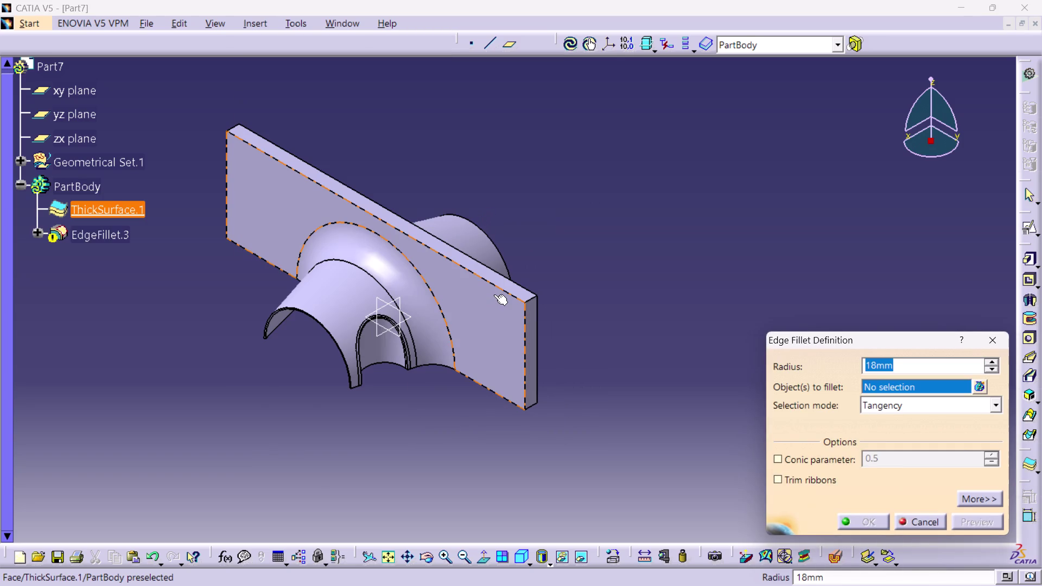
click(497, 291)
click(509, 277)
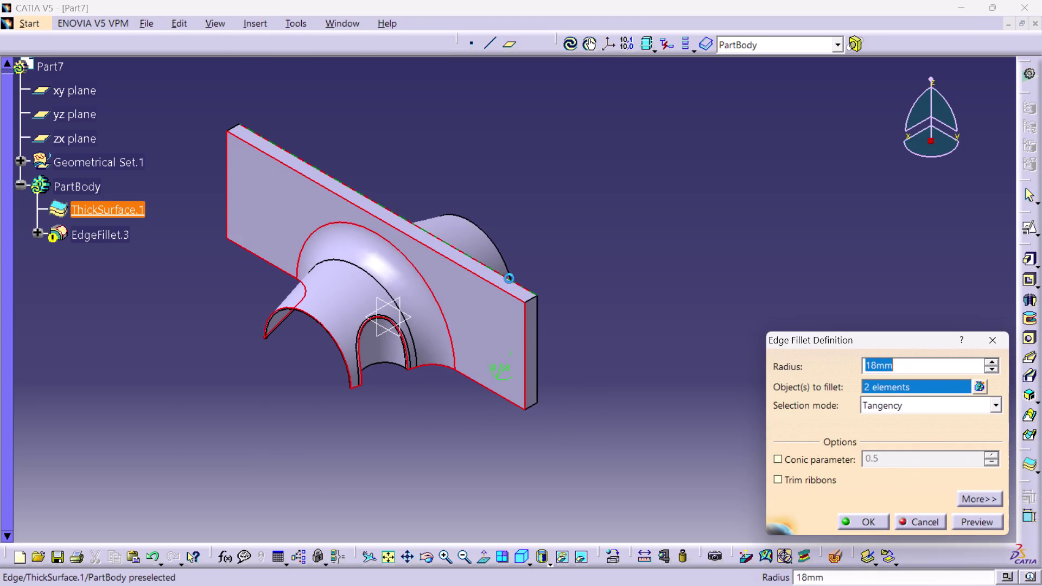
click(538, 328)
click(635, 243)
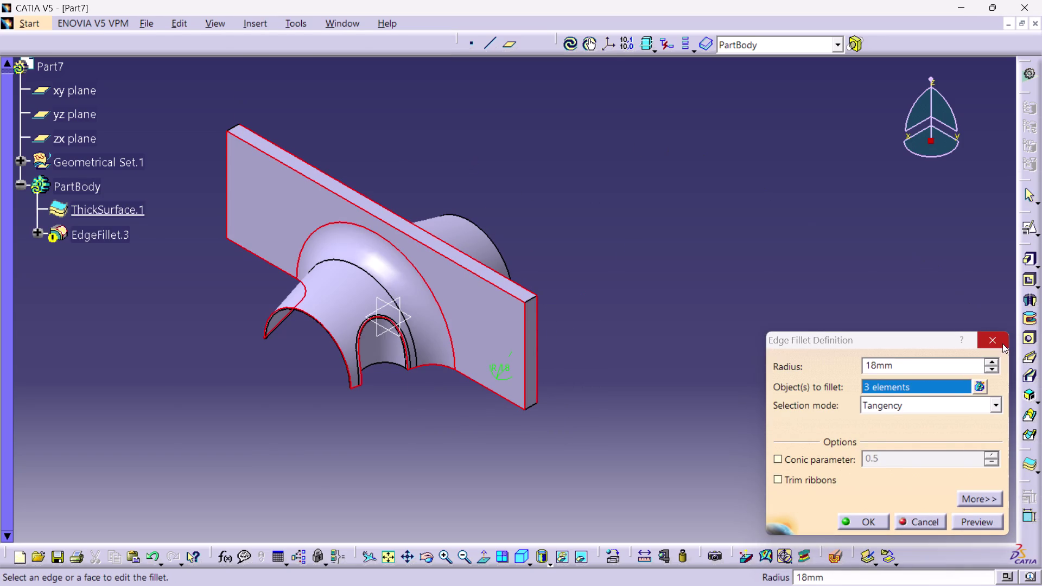
click(992, 335)
click(715, 265)
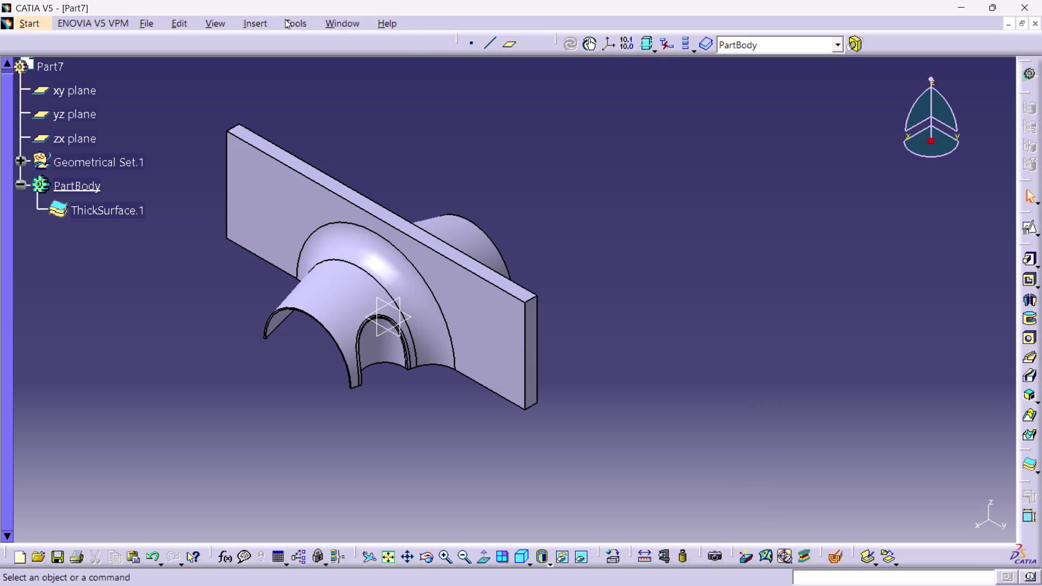
Apply an 18mm edge fillet to the plate's top edge and dismiss the multi-ribbon update error.
click(259, 24)
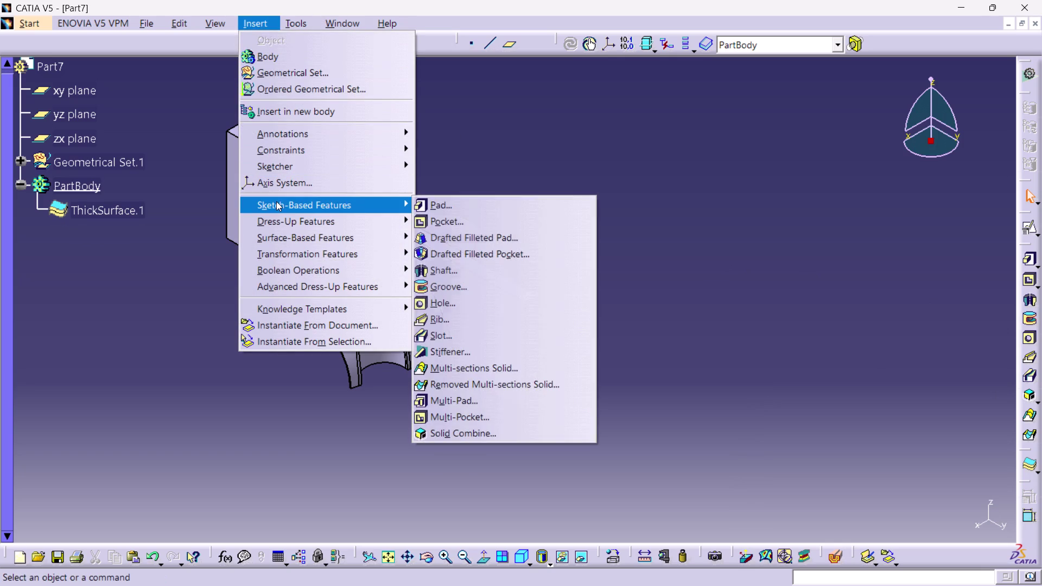
click(436, 220)
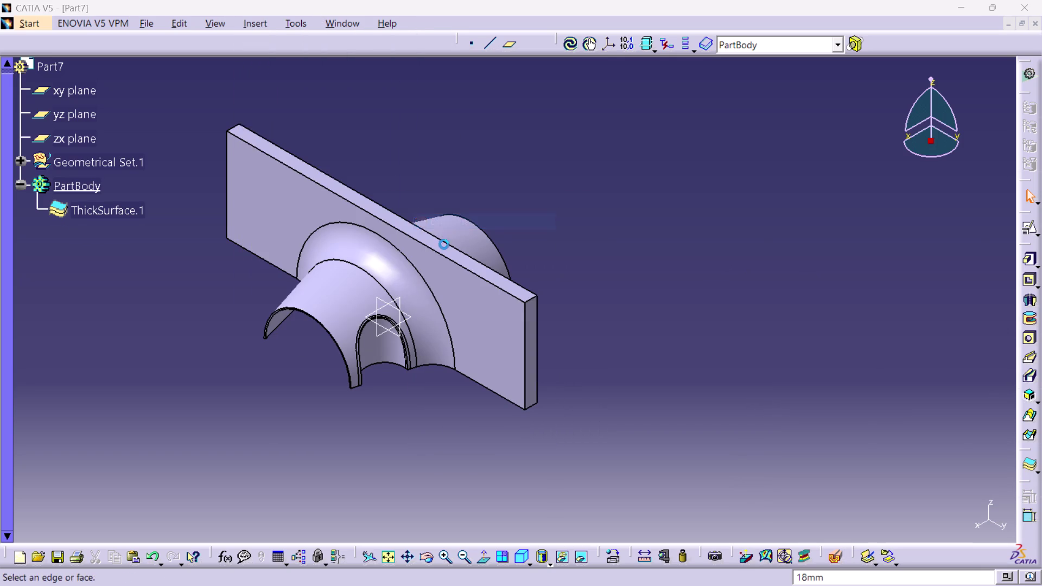
click(446, 256)
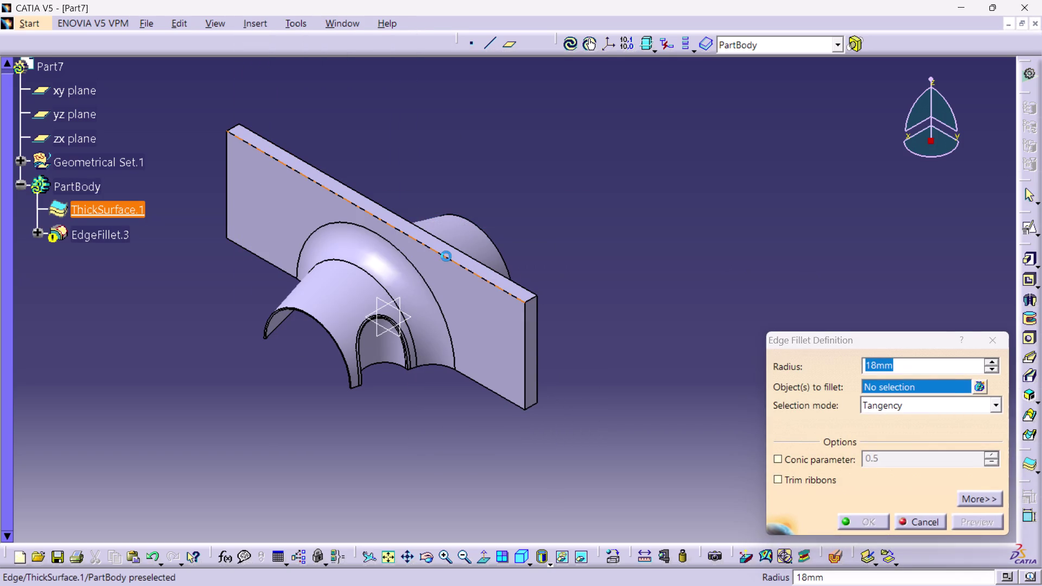
click(465, 252)
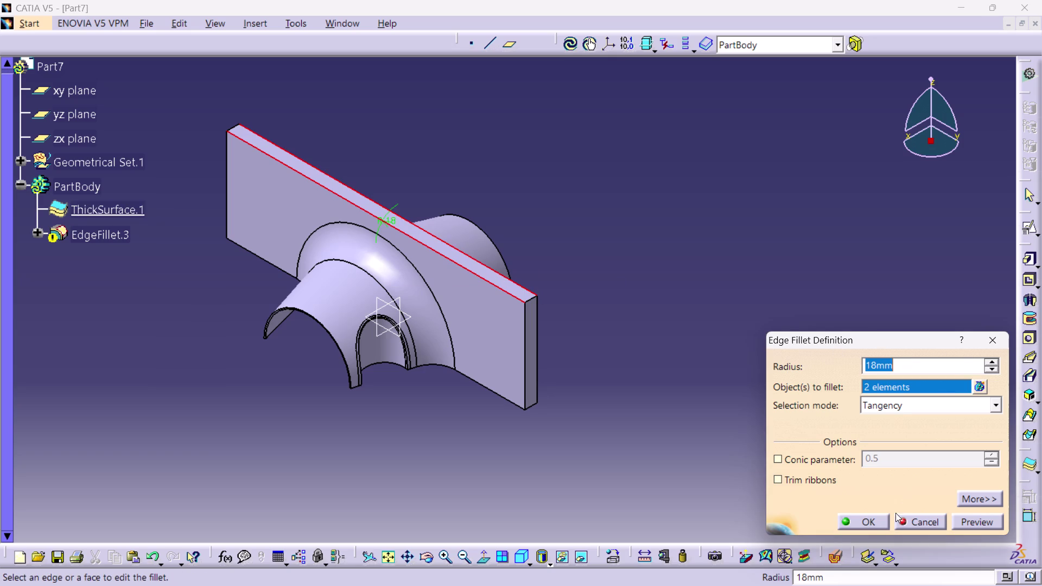
click(877, 520)
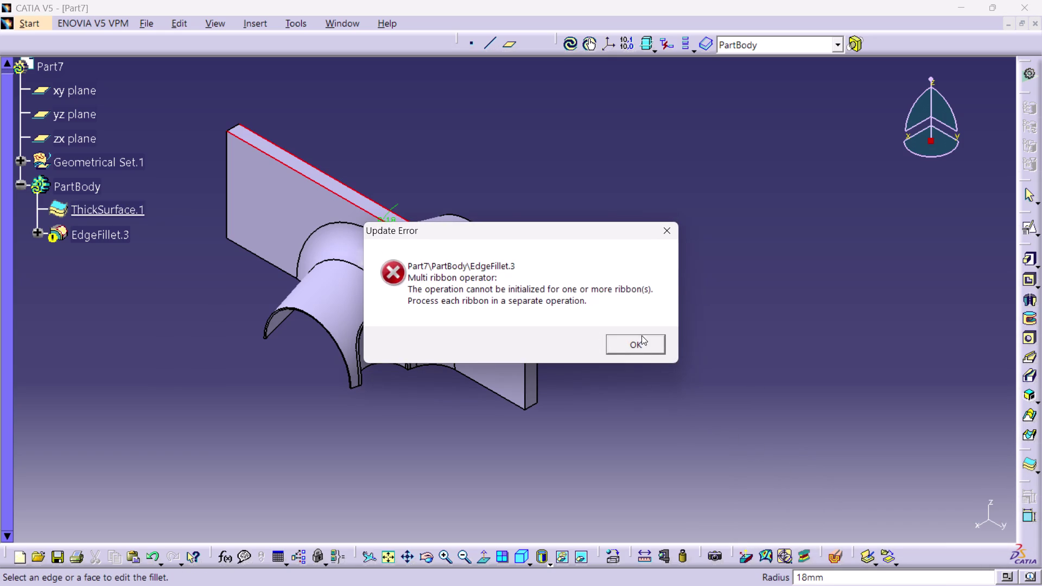
click(641, 335)
click(564, 327)
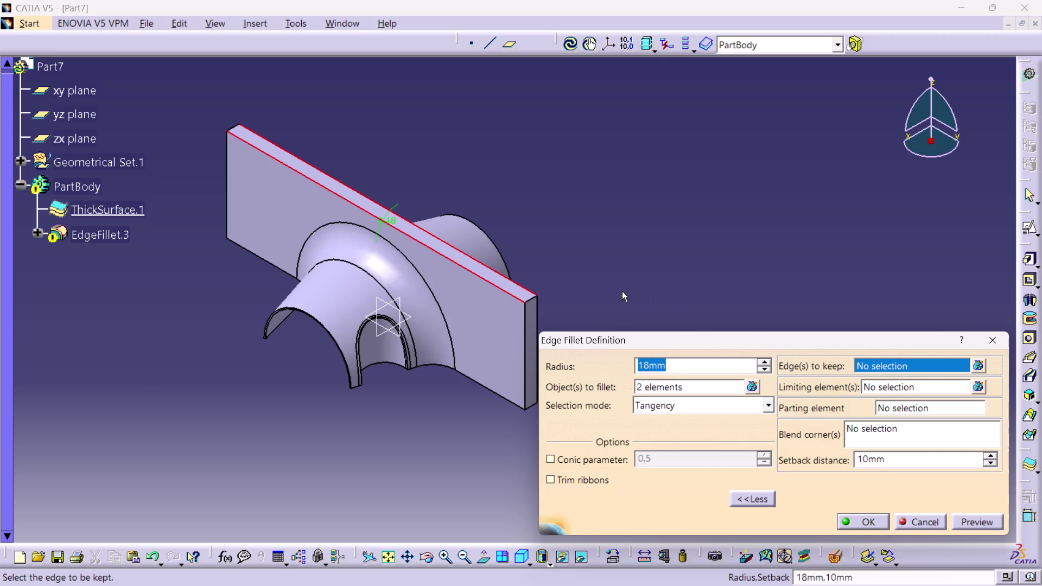
Set the plate face as limiting element, retry the fillet, and dismiss the topological error.
click(749, 210)
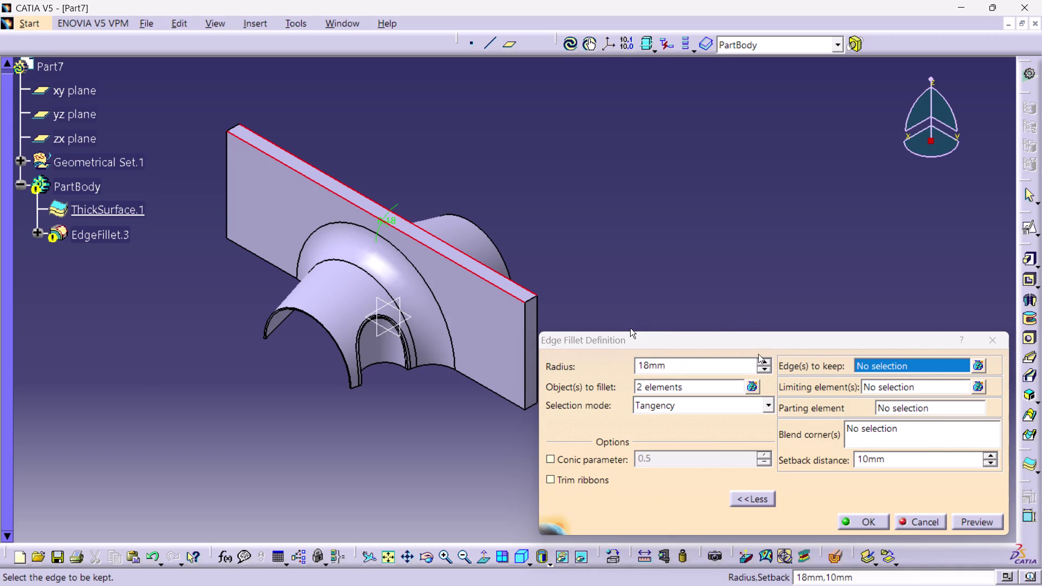
click(877, 387)
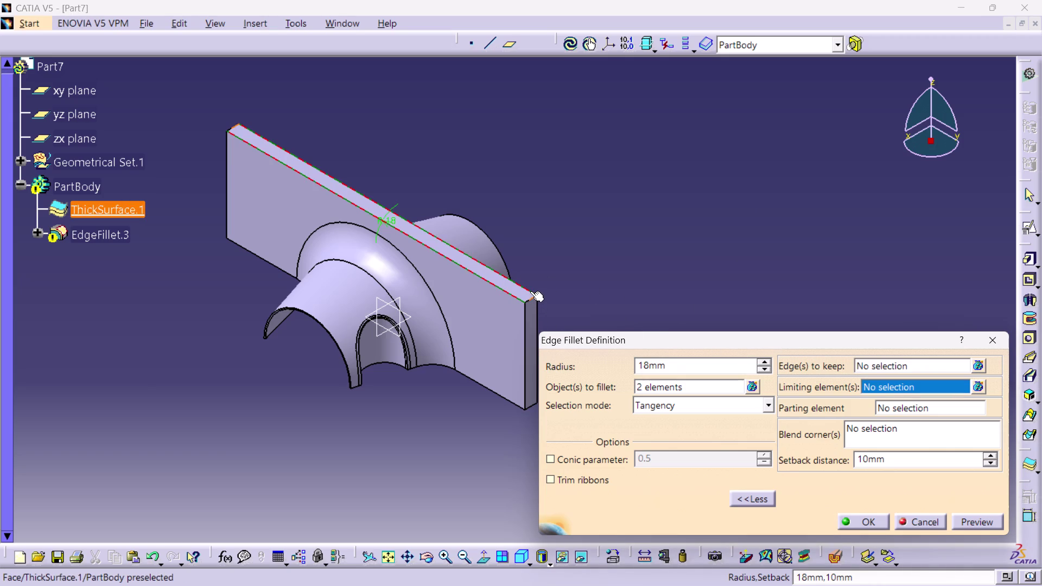
click(530, 290)
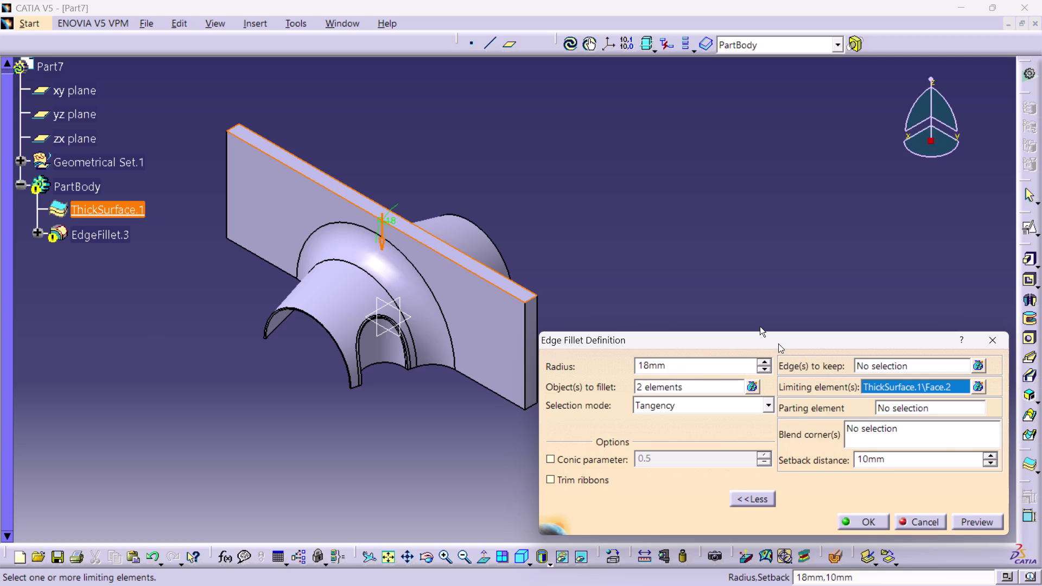
click(858, 516)
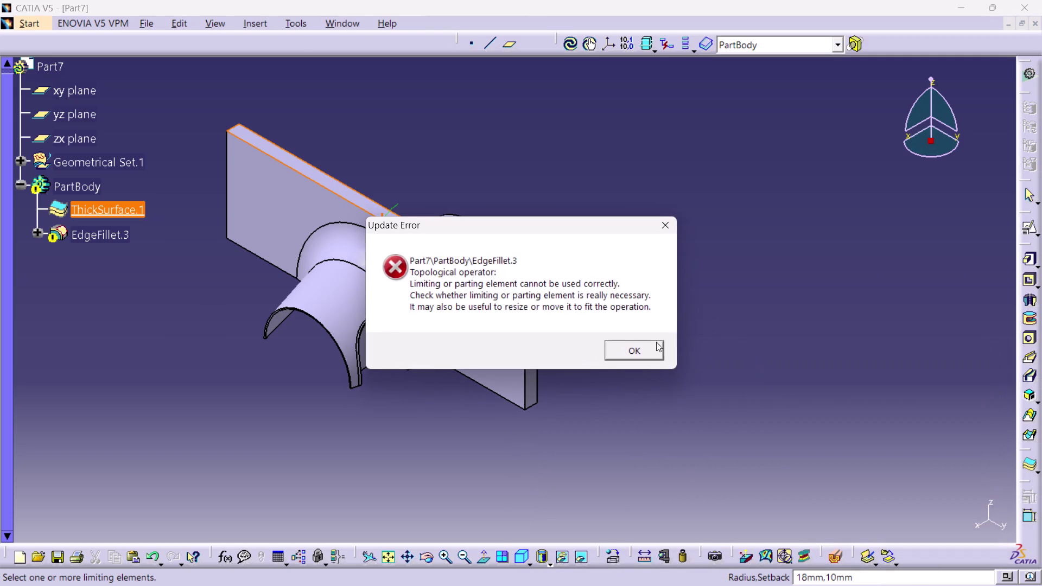
click(654, 342)
Clear the selected fillet edges and the limiting element.
click(676, 280)
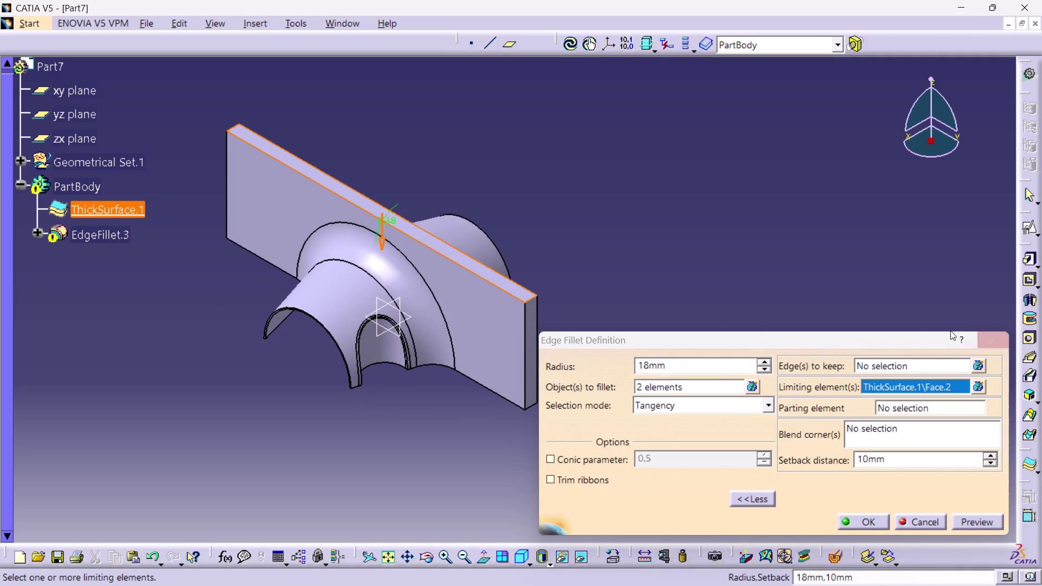
click(707, 381)
right_click(708, 381)
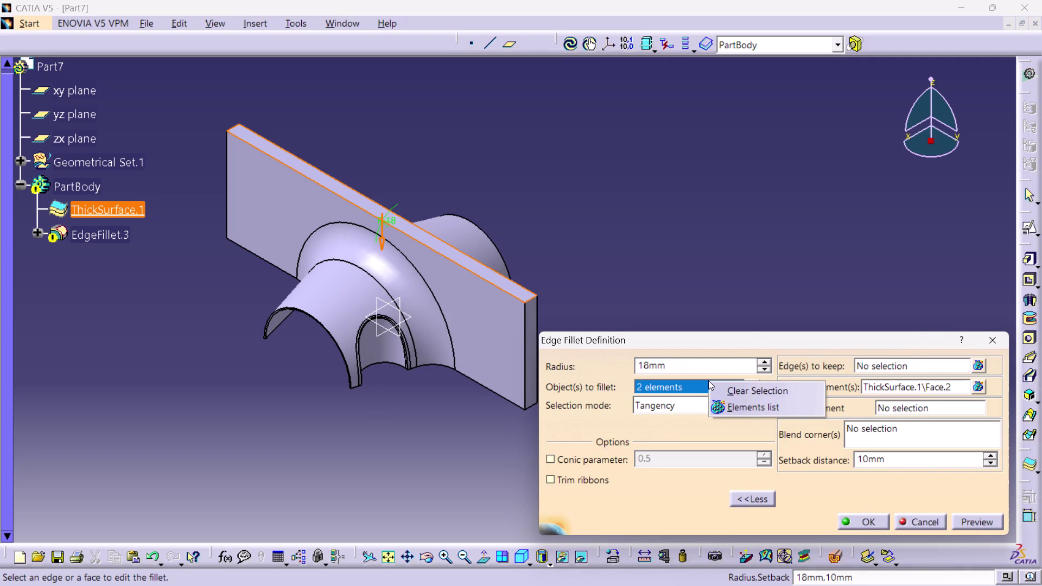
click(735, 389)
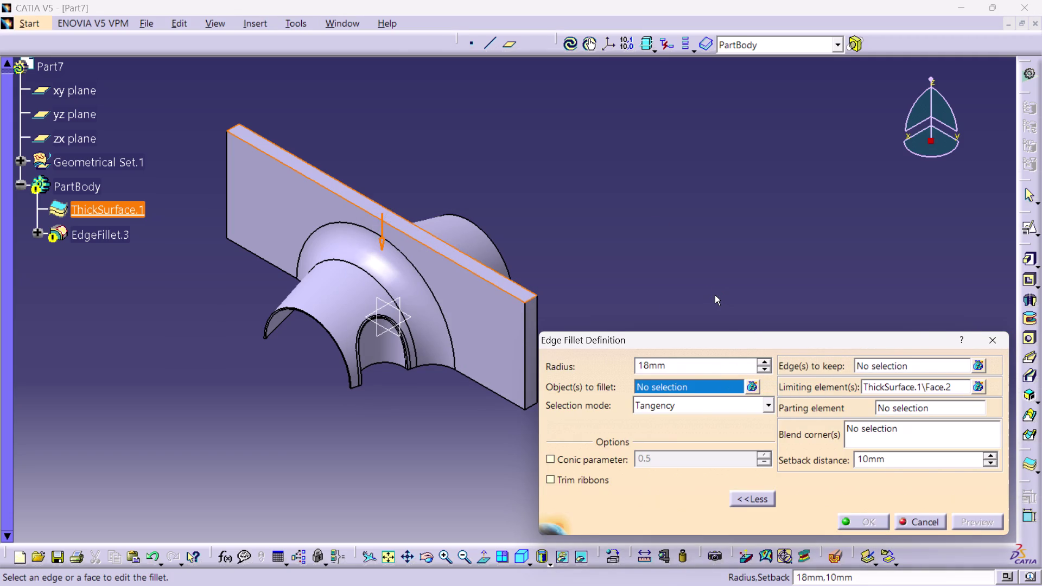
click(936, 388)
right_click(937, 389)
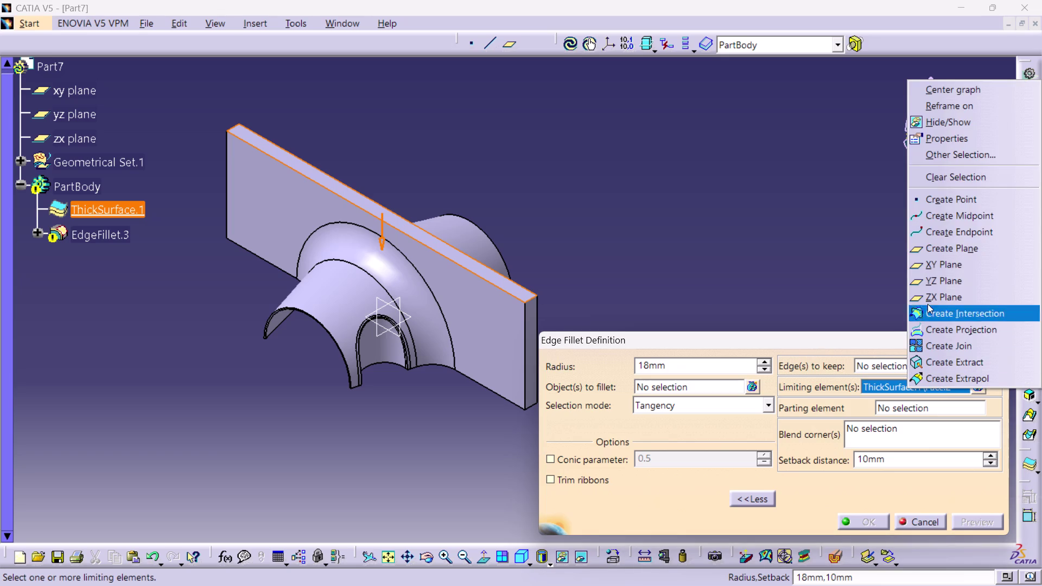
click(935, 180)
click(687, 272)
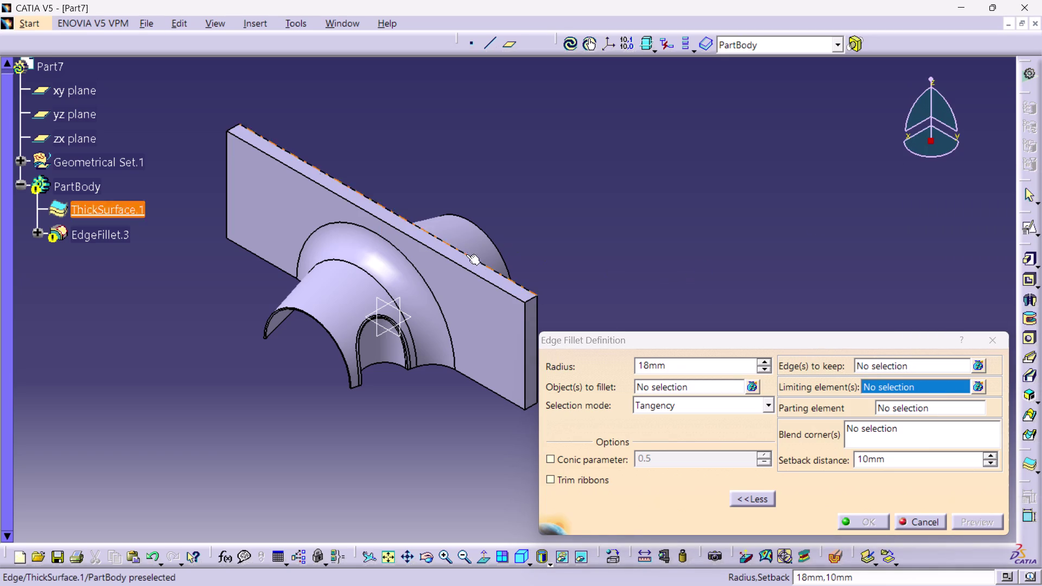
Retry picking the plate's top edge, dismiss the selection warnings, and cancel the edge fillet.
click(458, 262)
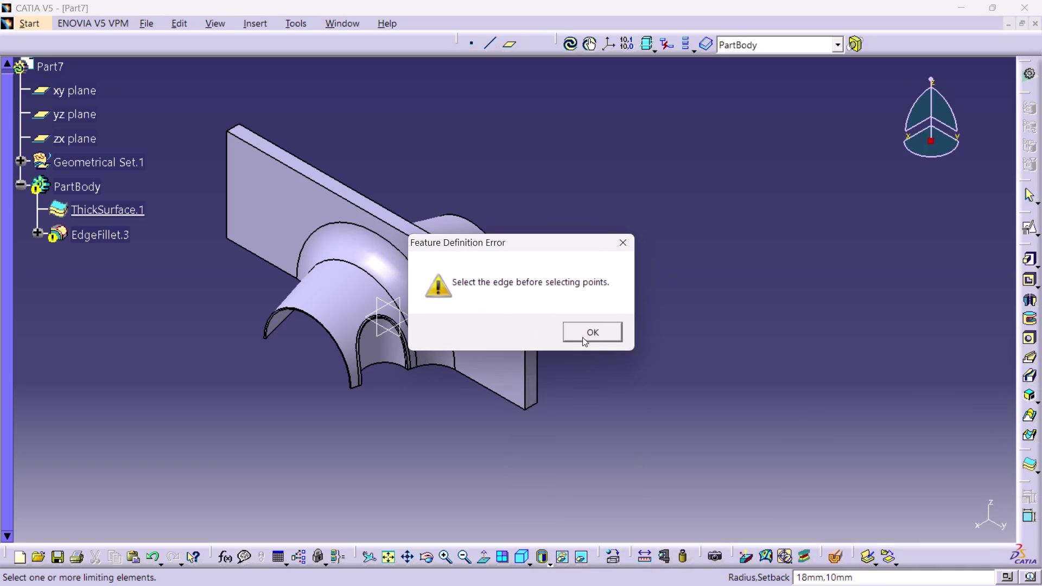
click(569, 330)
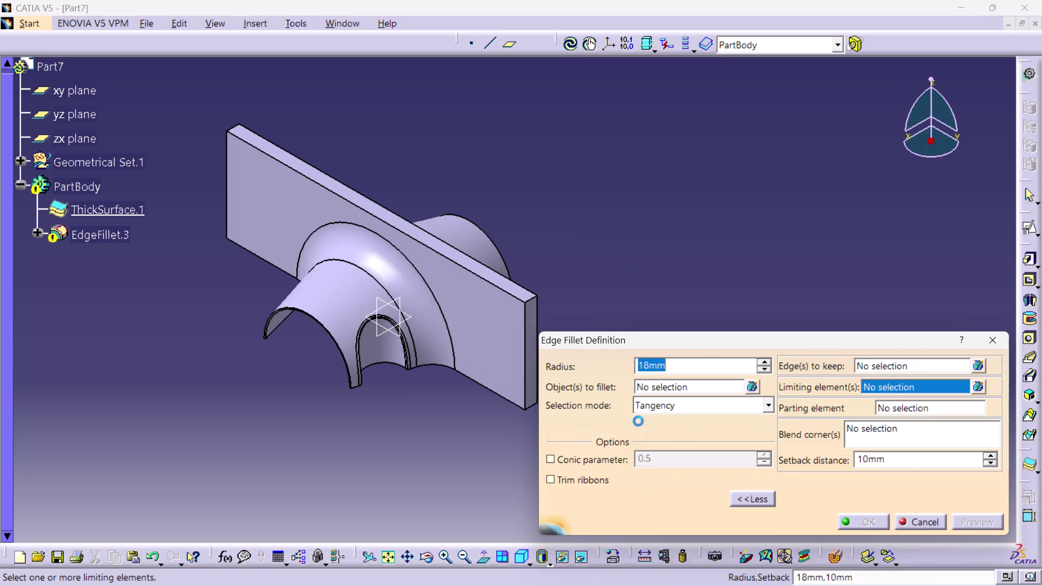
click(491, 285)
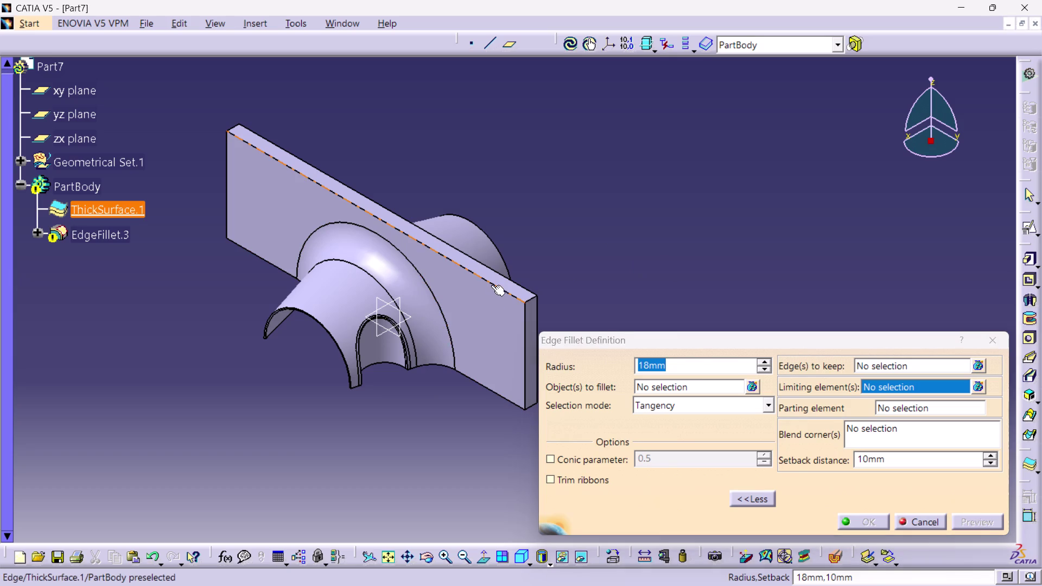
click(585, 330)
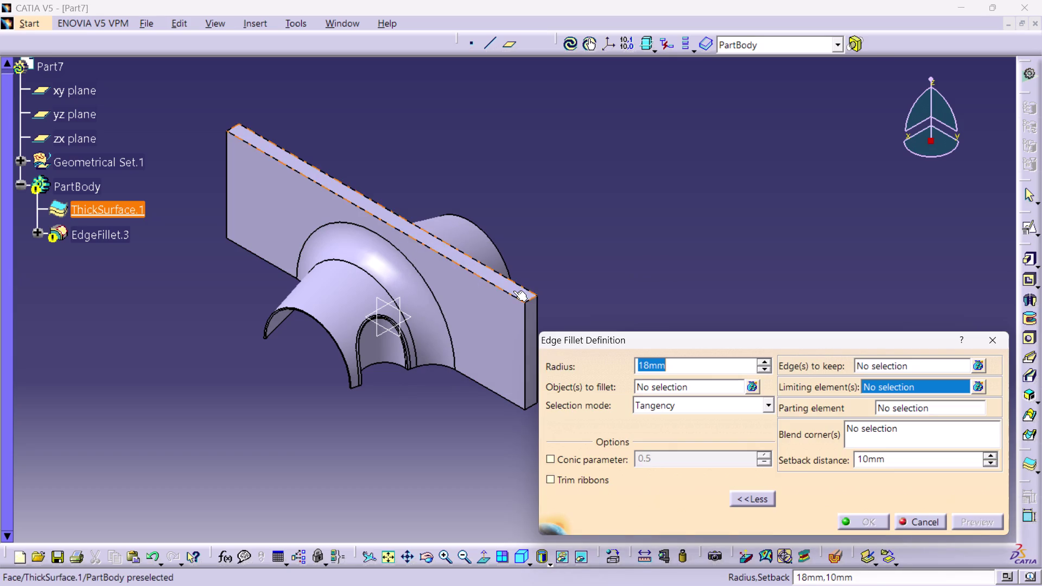
click(509, 293)
click(609, 328)
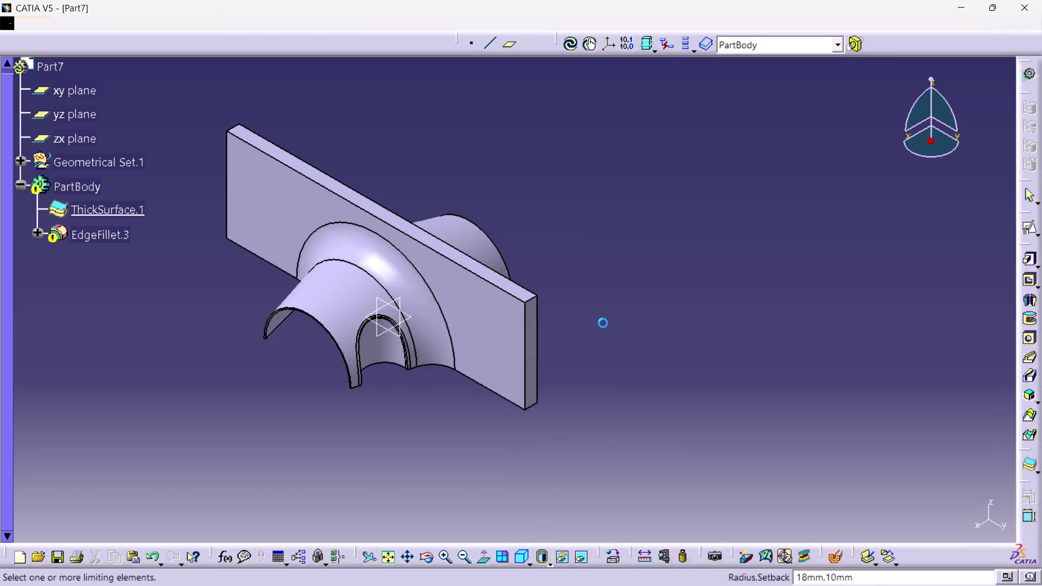
click(995, 334)
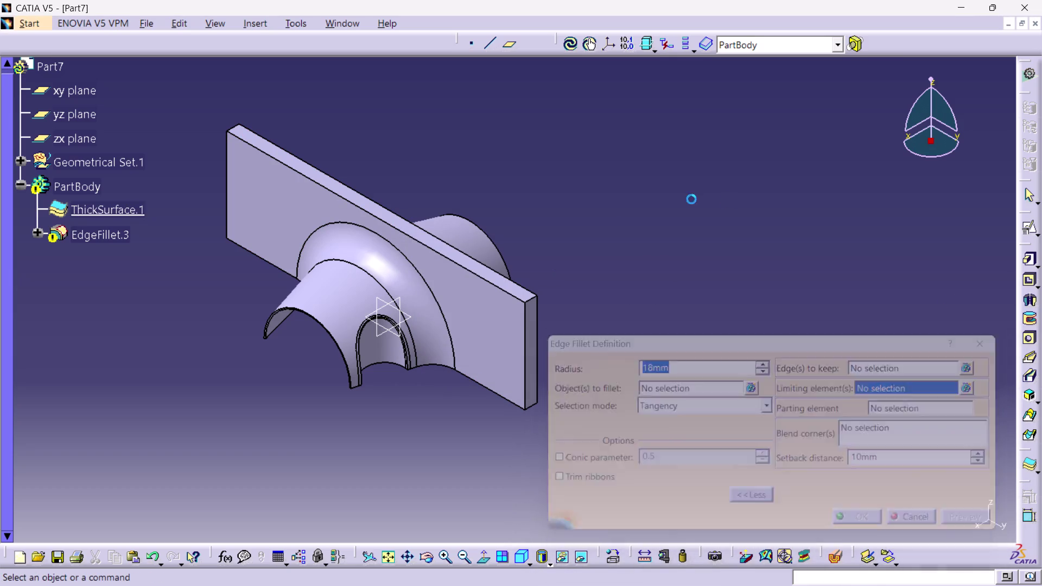
click(638, 209)
click(252, 23)
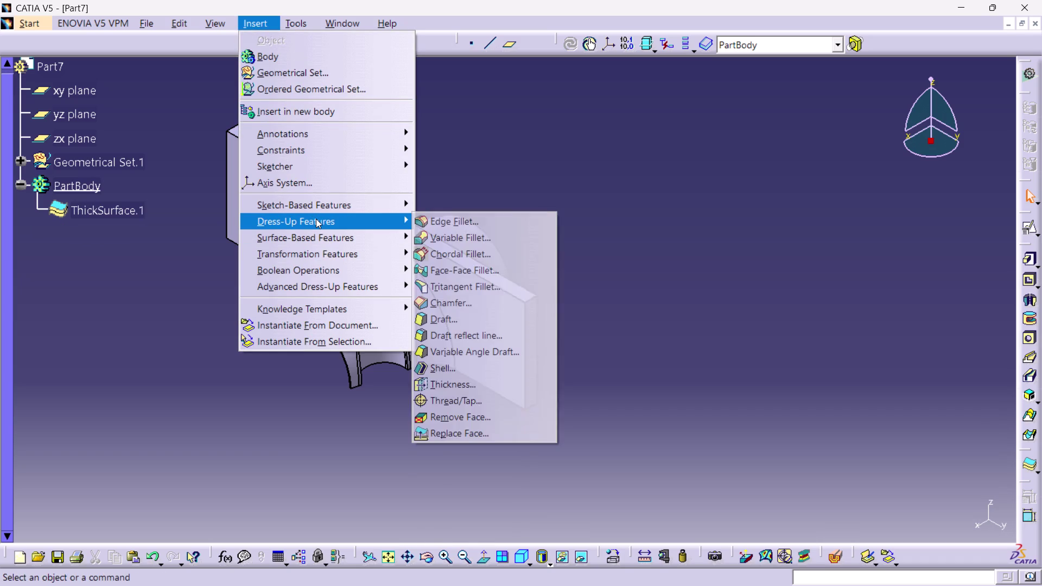
Start a face-to-face fillet and select its two faces, orbiting the part to reach them.
click(442, 274)
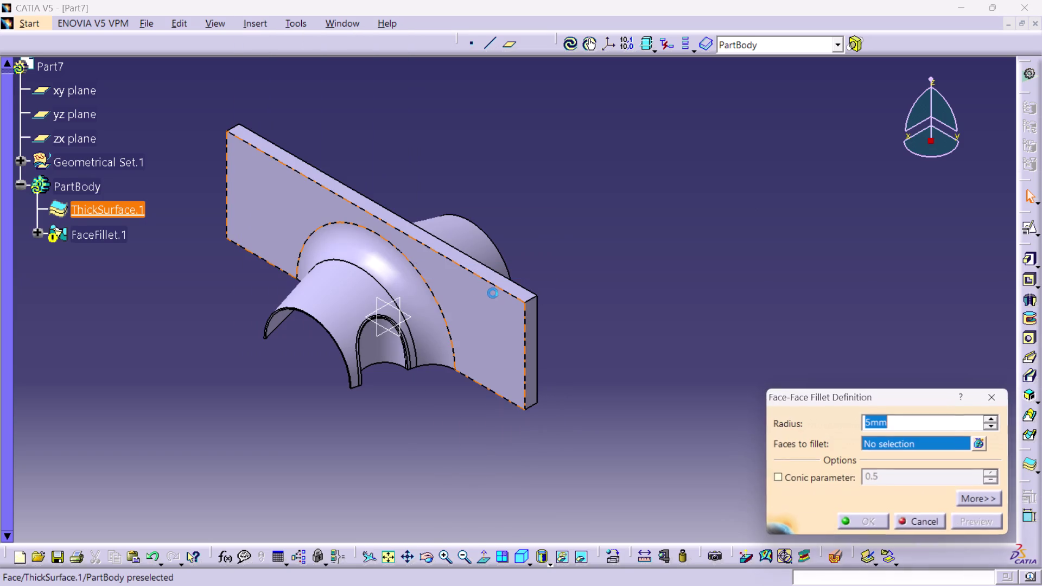
click(495, 290)
middle_drag(579, 261, 463, 308)
right_drag(578, 261, 463, 307)
middle_drag(533, 321, 453, 350)
right_drag(533, 321, 450, 350)
click(398, 320)
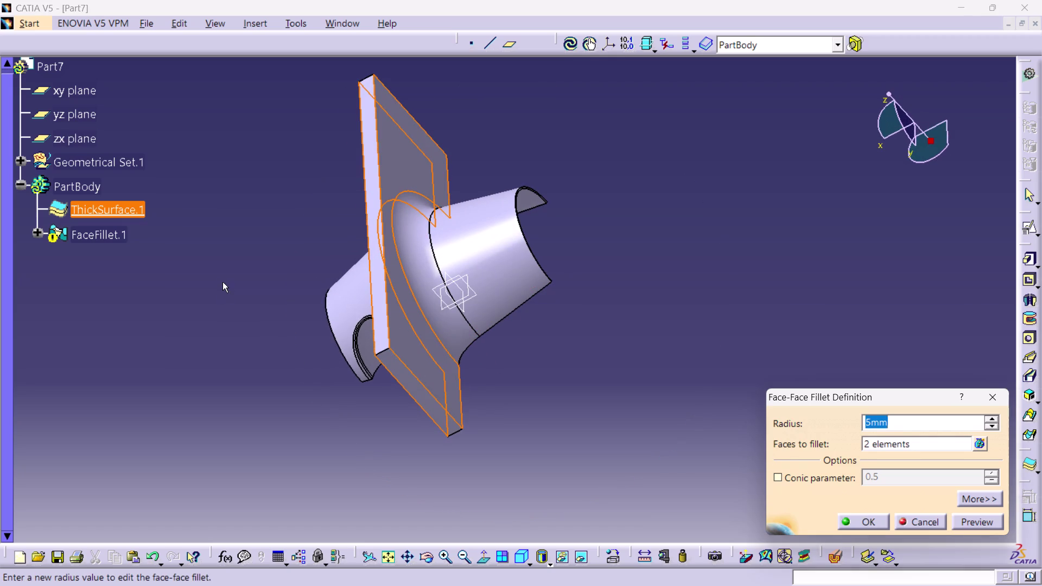
middle_drag(223, 281, 358, 241)
right_drag(223, 282, 358, 241)
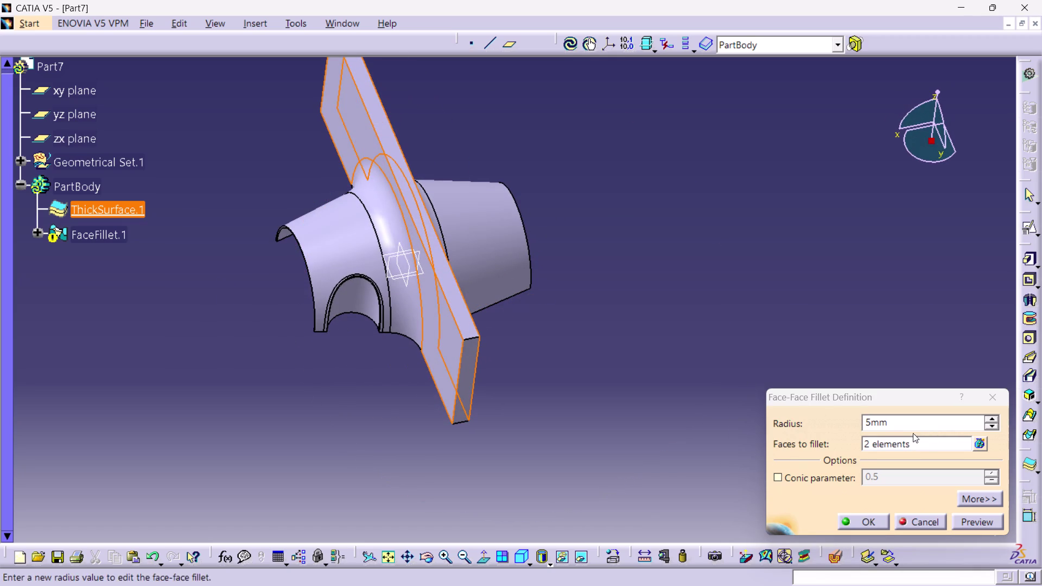
Try a 7.5mm face-fillet radius and dismiss the resulting update error.
double_click(913, 422)
text(7)
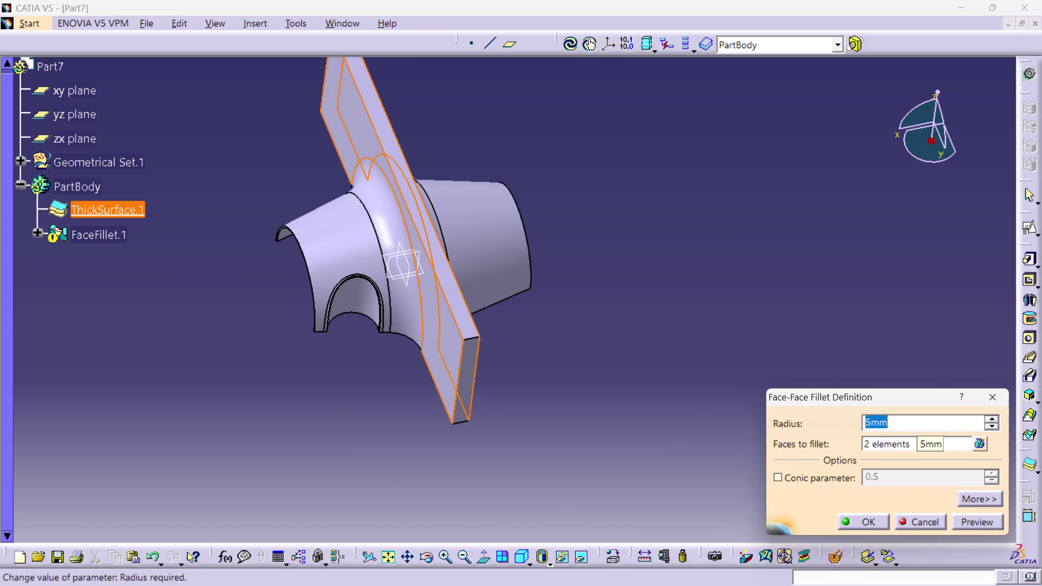
text(.5)
key(Return)
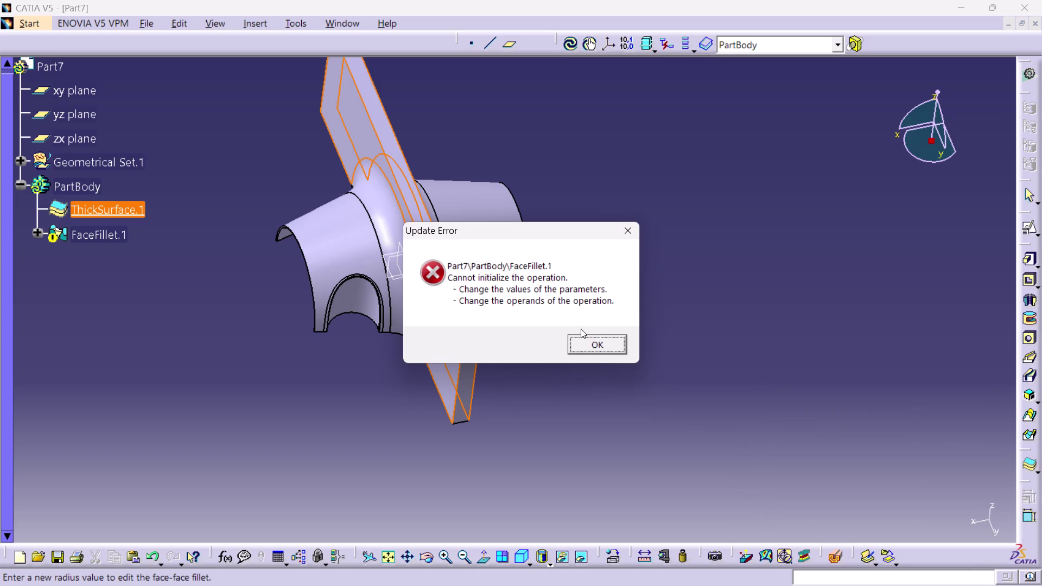
click(585, 334)
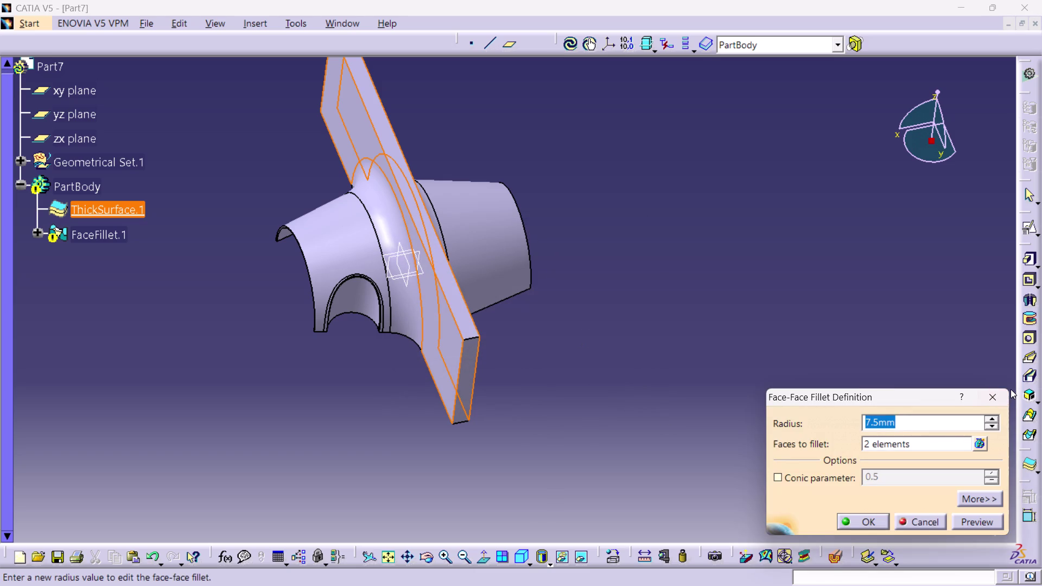
Retry the radius at 18mm, dismiss the update errors, and cancel the face-face fillet.
text(118)
key(Return)
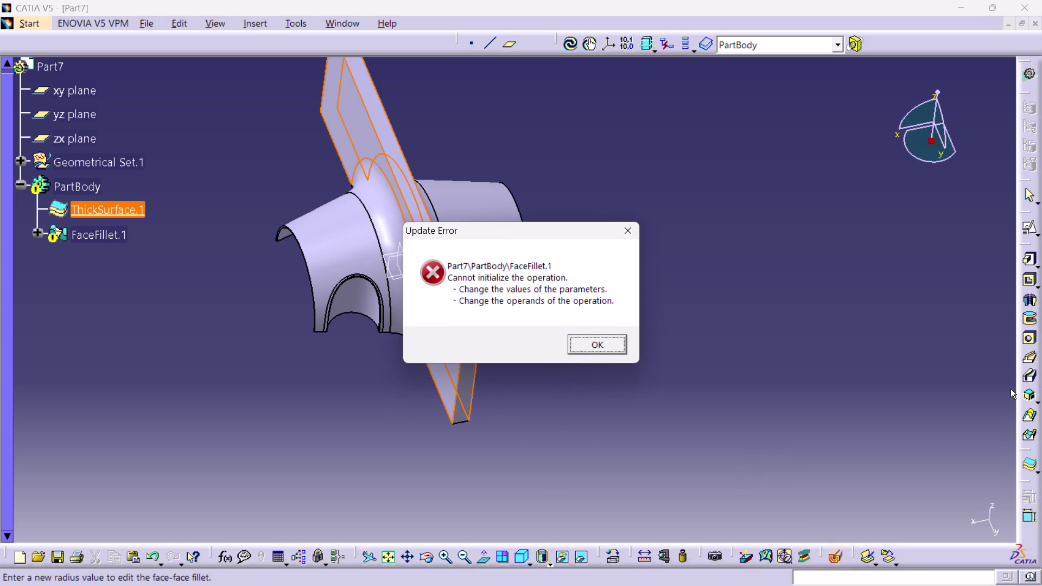
scroll(up, 3)
click(599, 342)
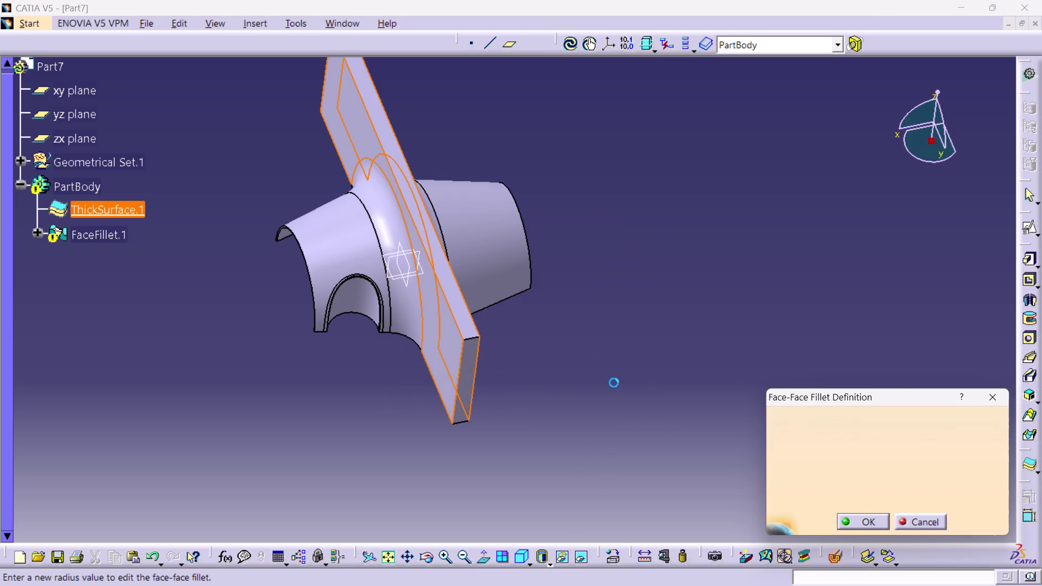
text(18)
key(Return)
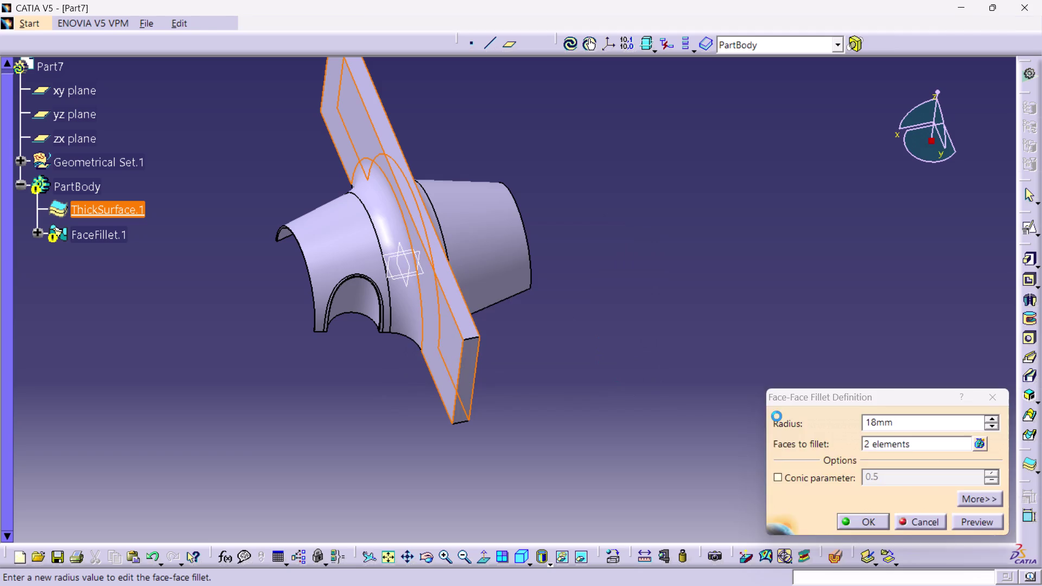
click(614, 344)
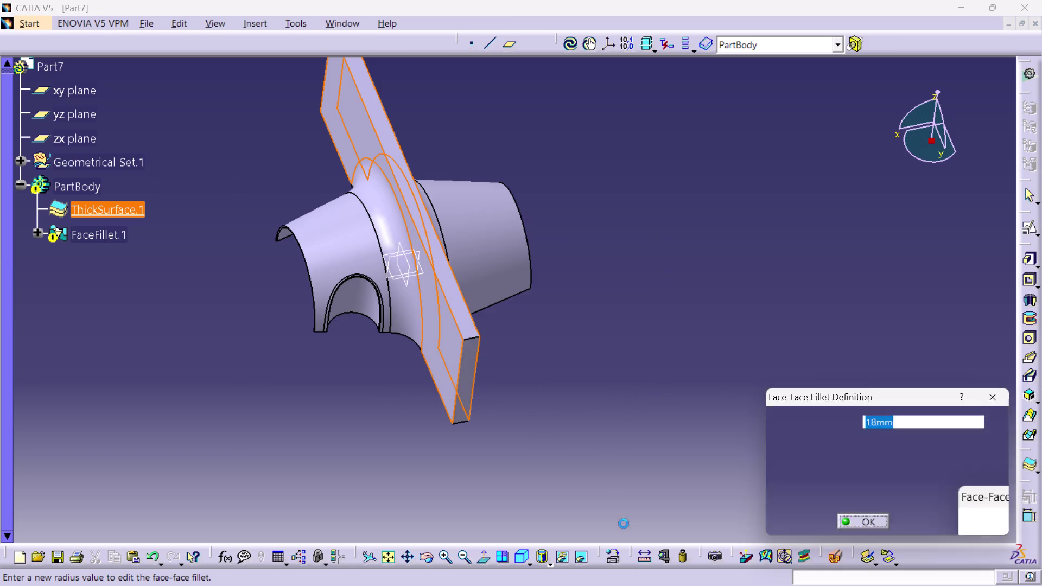
click(709, 302)
click(986, 394)
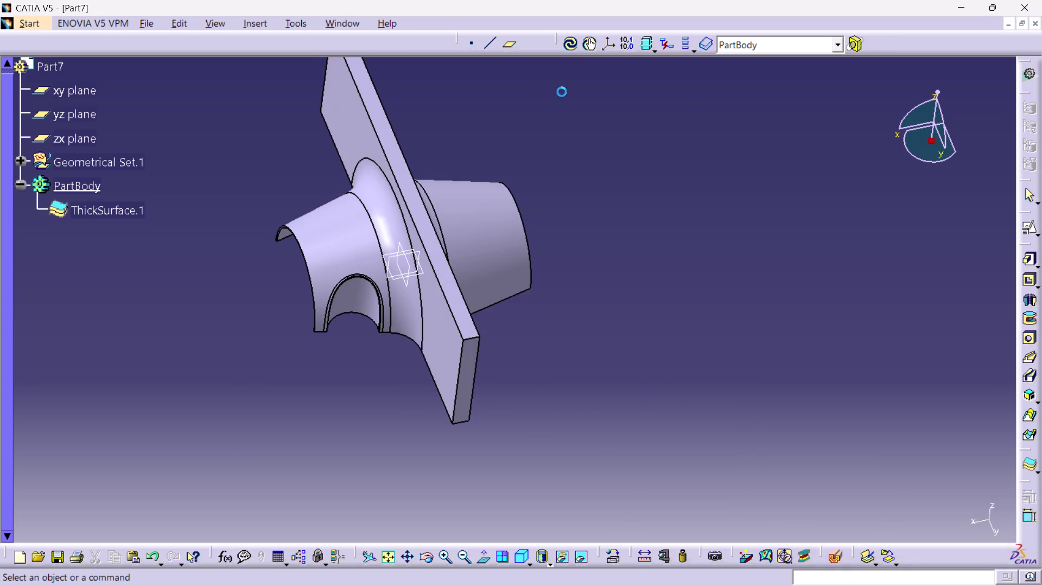
click(303, 18)
click(258, 23)
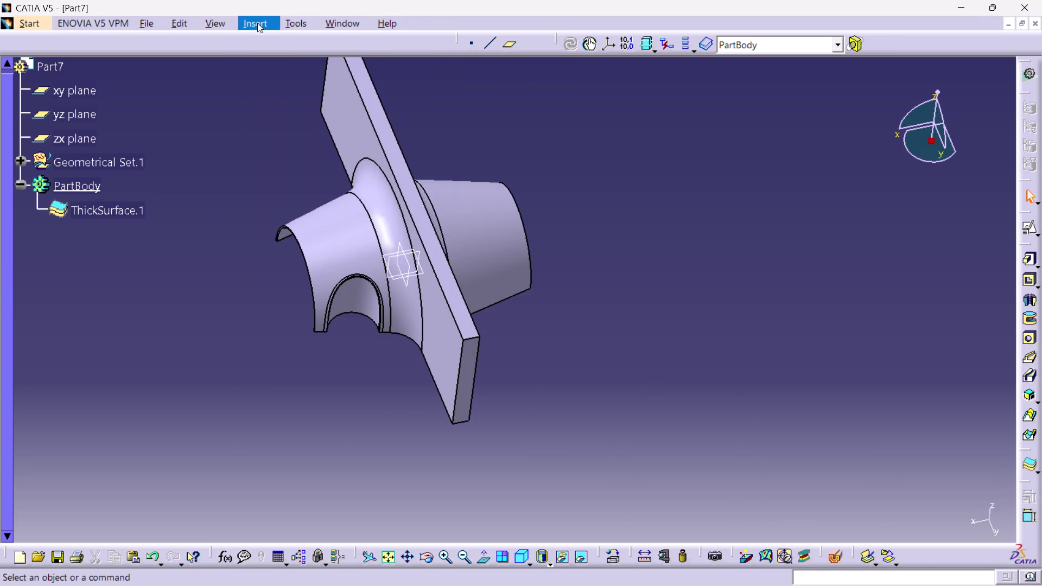
click(253, 20)
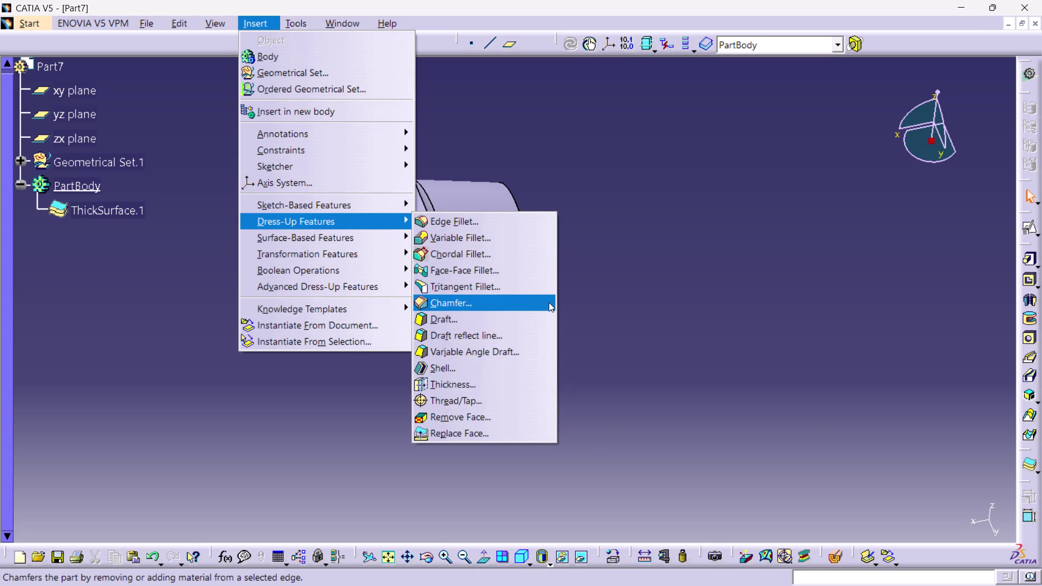
click(499, 270)
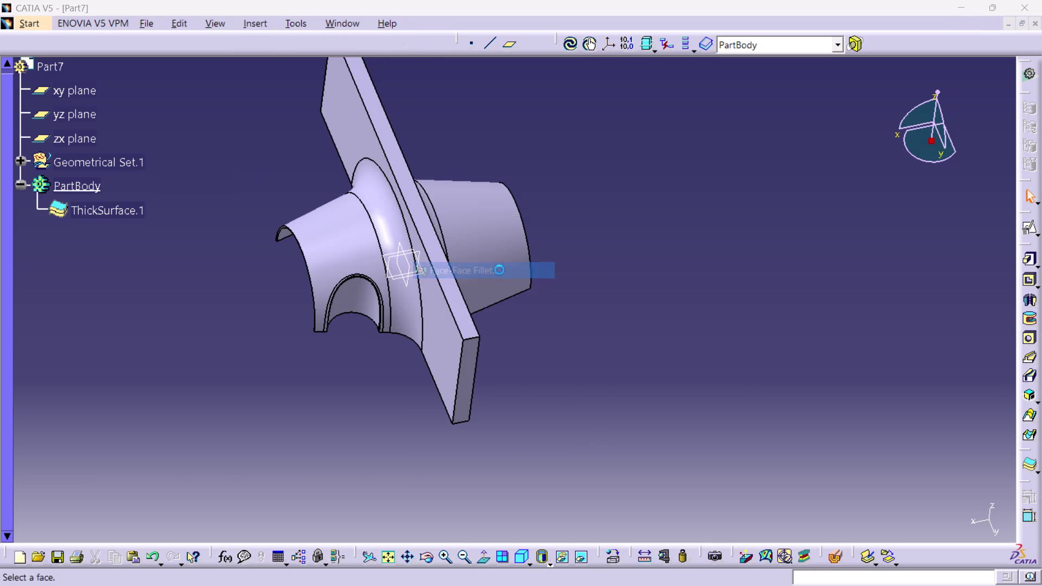
click(461, 316)
click(475, 350)
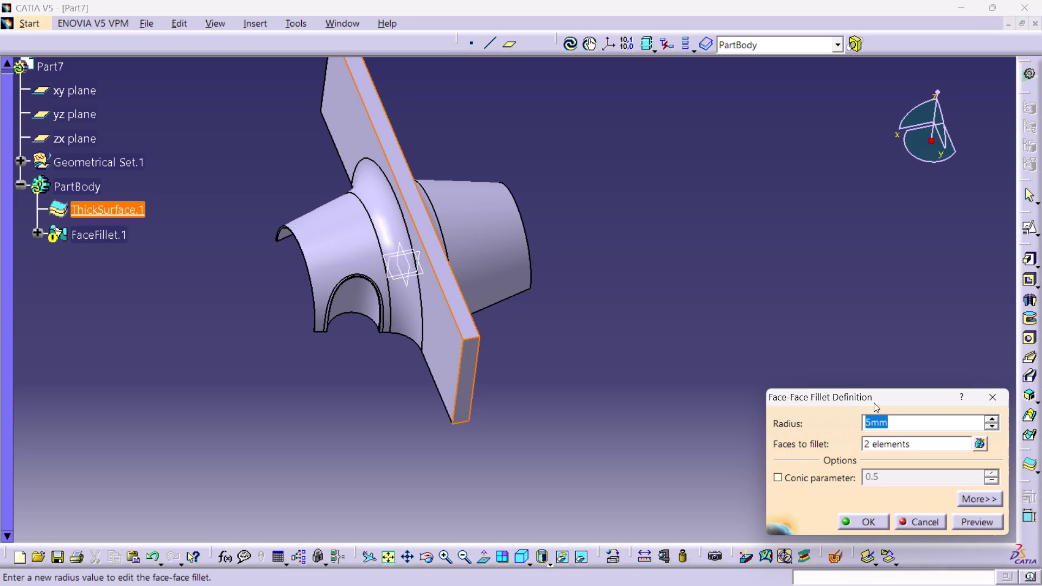
text(7.)
text(5)
key(Return)
scroll(up, 3)
click(749, 240)
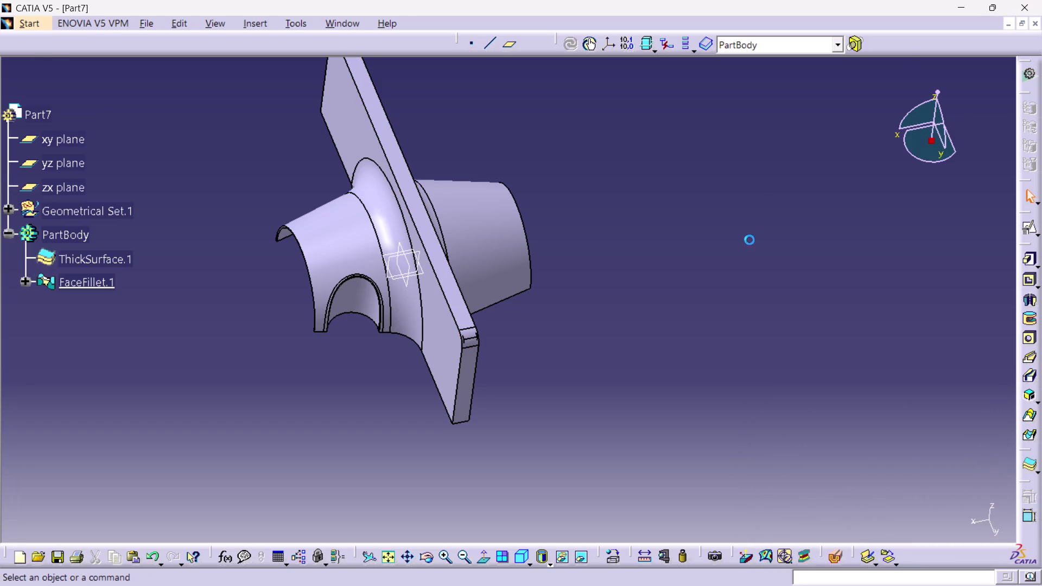
middle_drag(638, 399, 642, 397)
scroll(up, 3)
right_drag(638, 398, 642, 397)
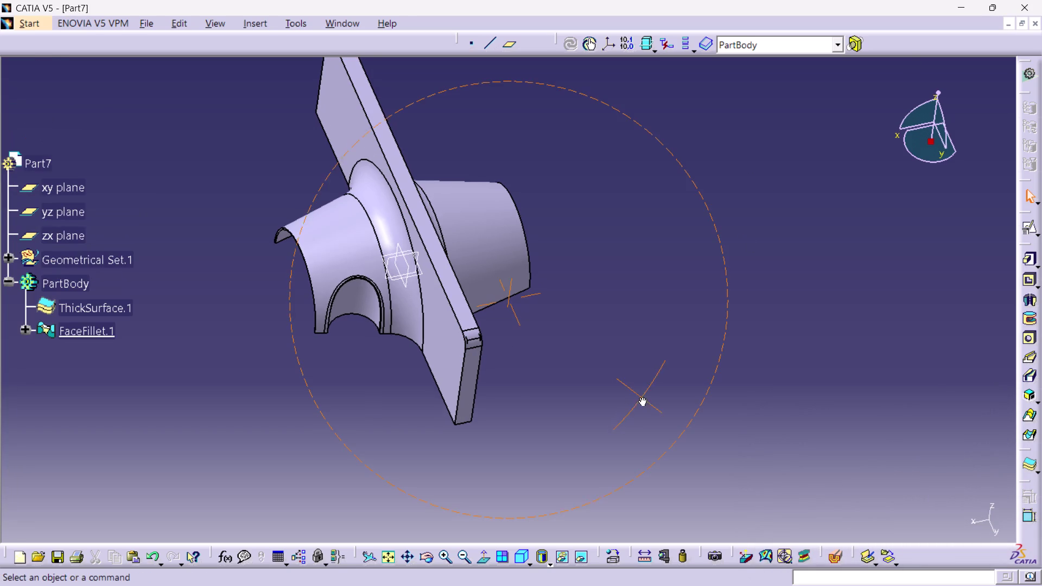
middle_drag(642, 398, 669, 184)
right_drag(642, 397, 669, 184)
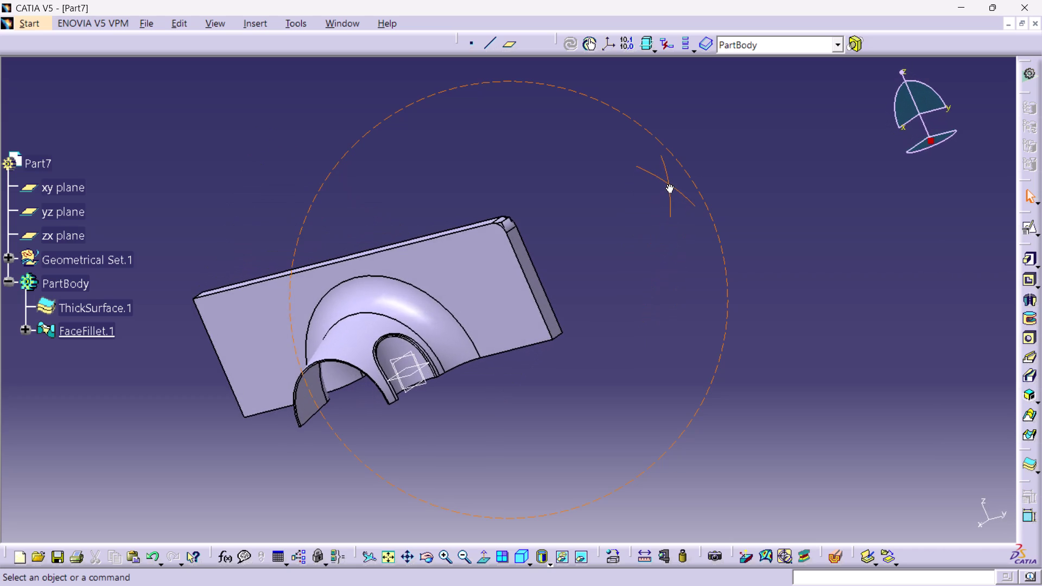
middle_drag(669, 184, 430, 398)
right_drag(669, 183, 431, 399)
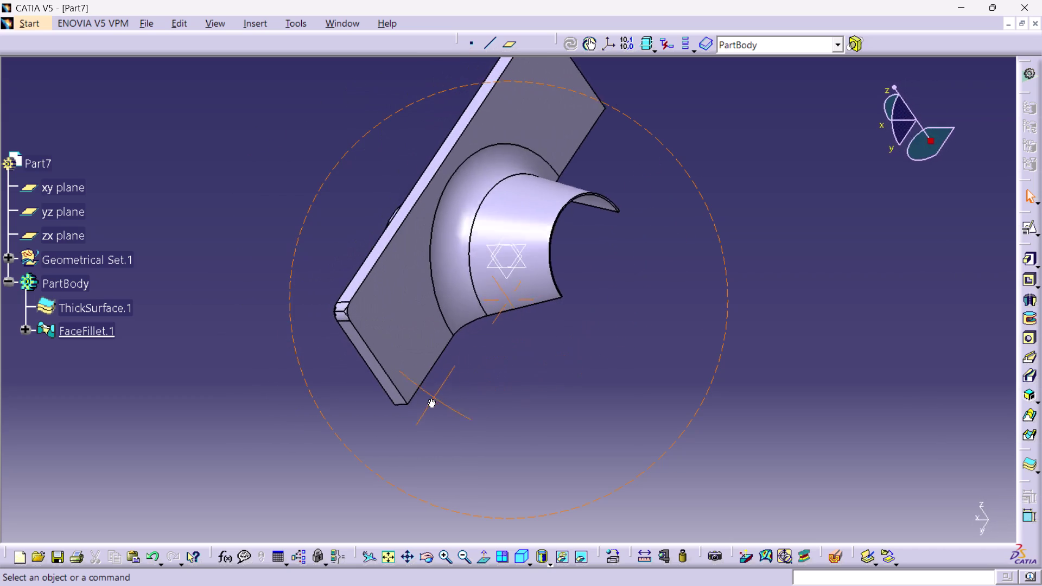
middle_drag(431, 399, 747, 306)
right_drag(431, 399, 747, 307)
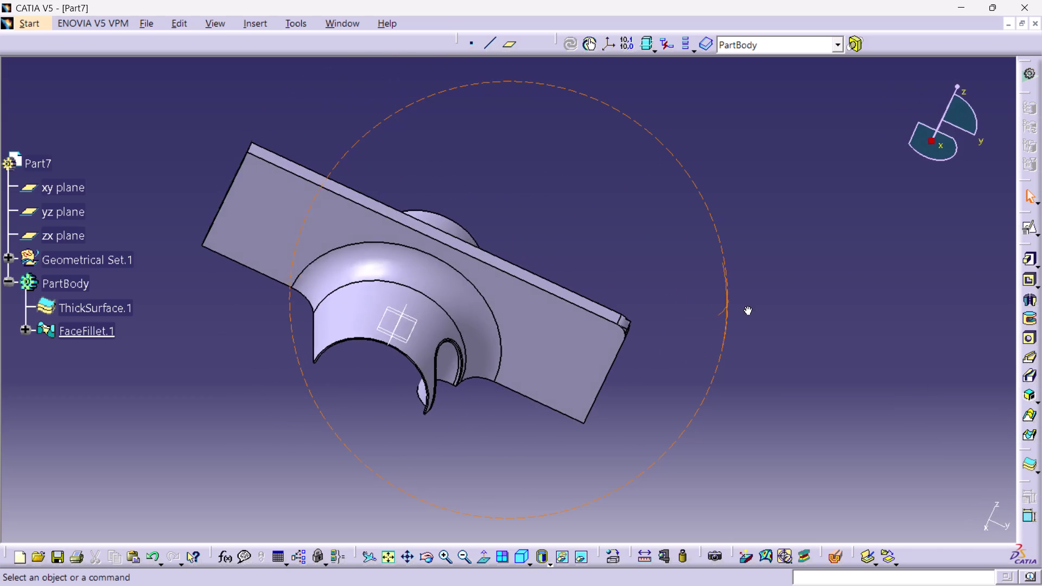
middle_drag(746, 307, 757, 285)
right_drag(746, 307, 756, 285)
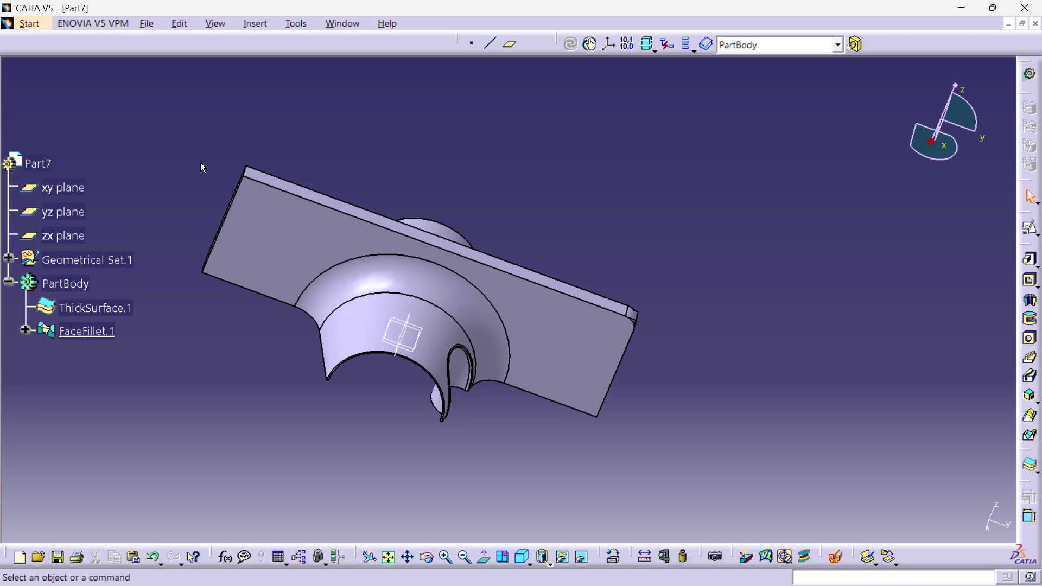
key(ctrl+z)
key(ctrl+z)
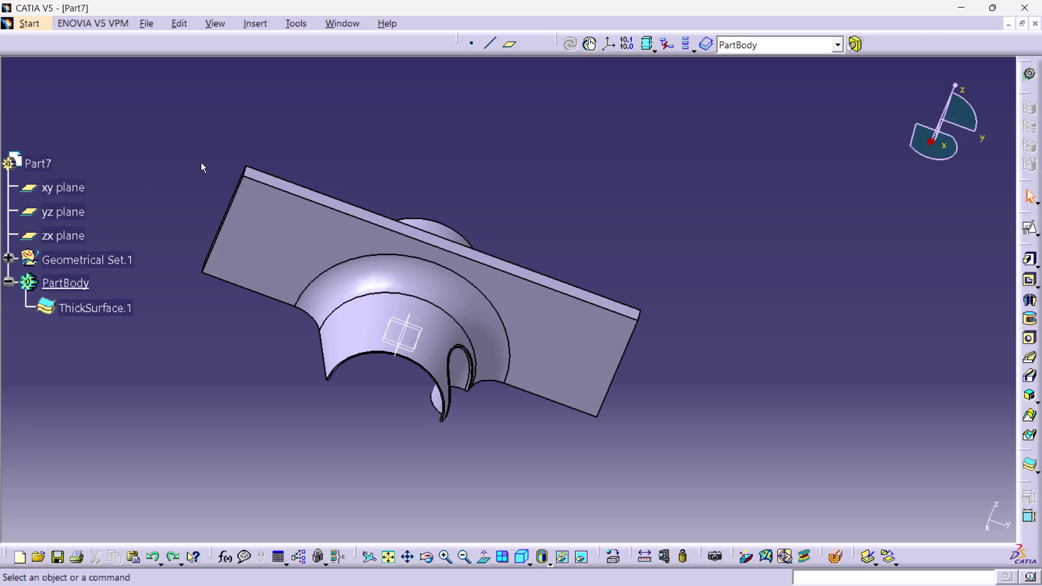
Start another face-face fillet and orbit the part to expose the plate faces.
click(246, 22)
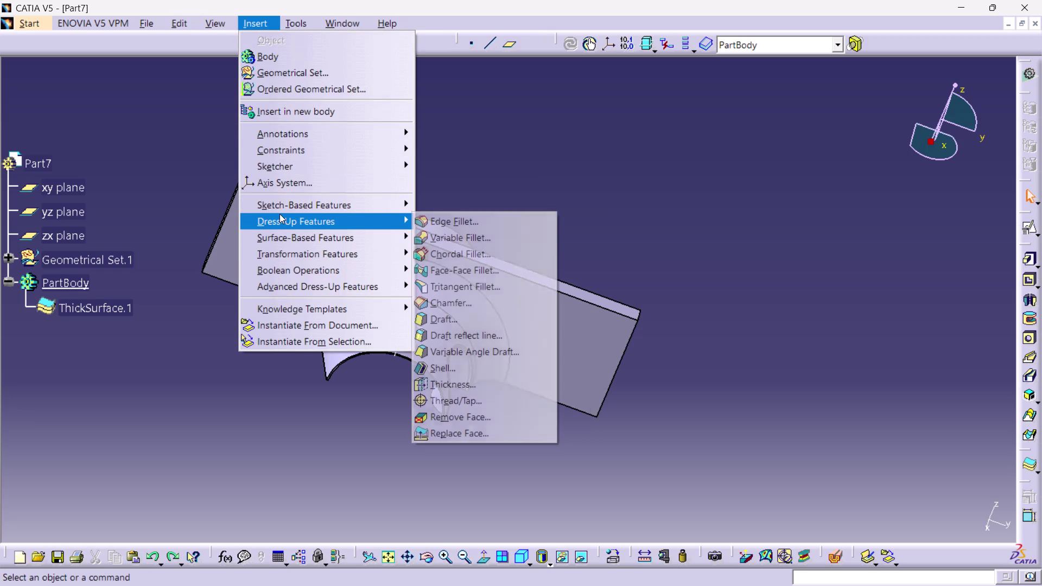
click(381, 224)
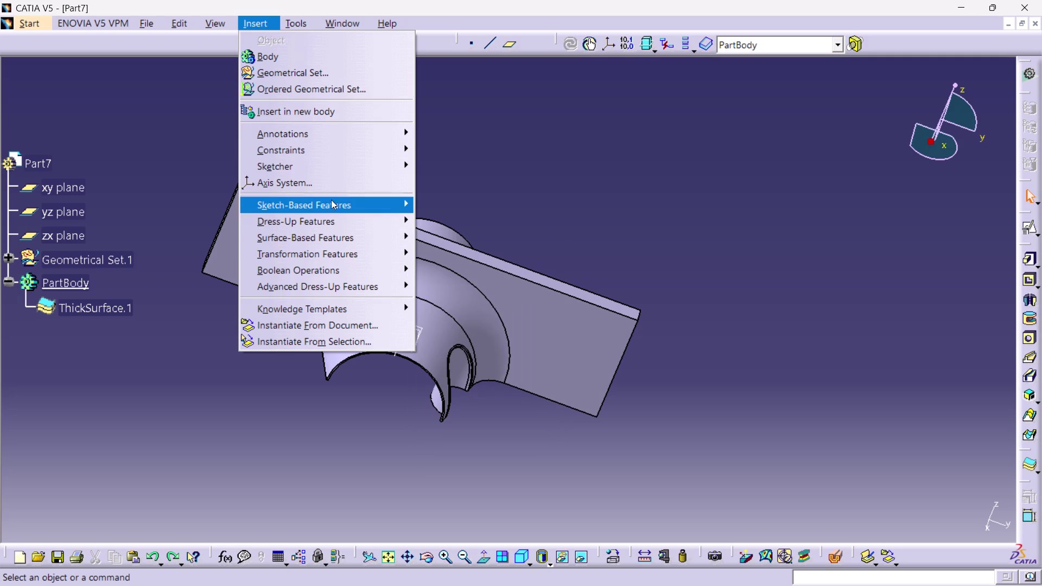
click(331, 215)
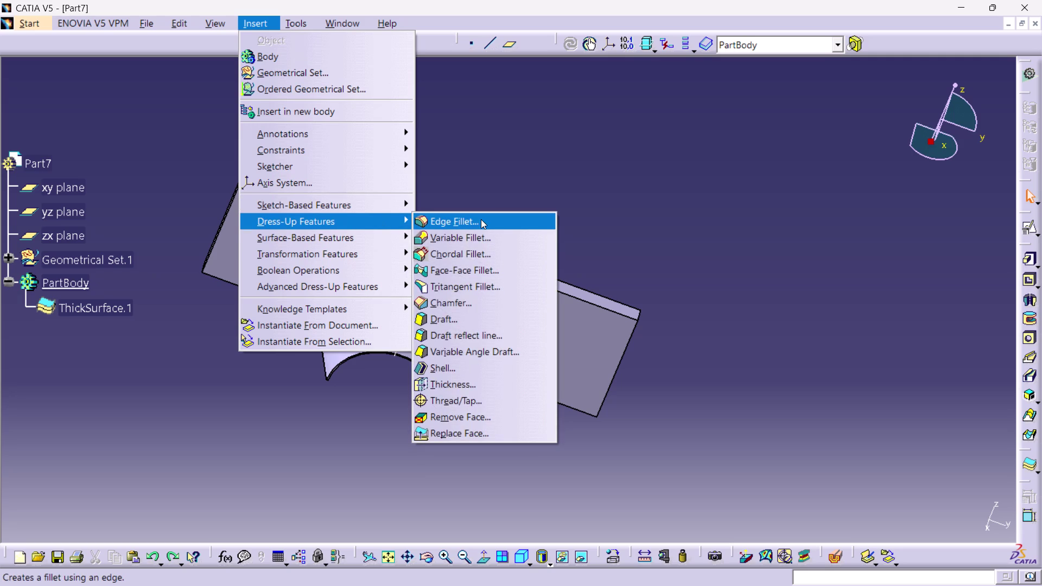
click(481, 266)
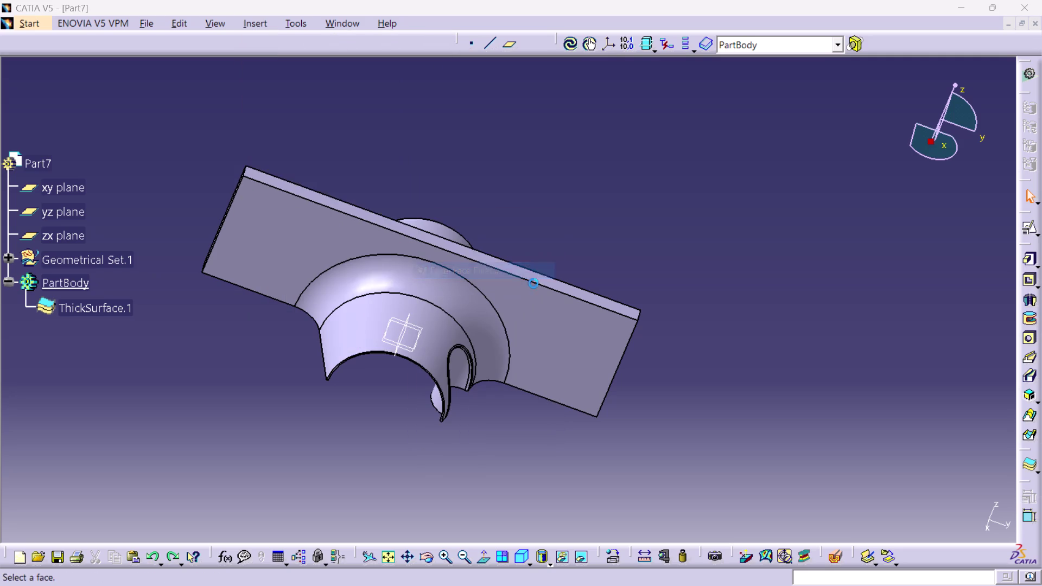
middle_drag(708, 291, 619, 317)
right_drag(708, 292, 620, 318)
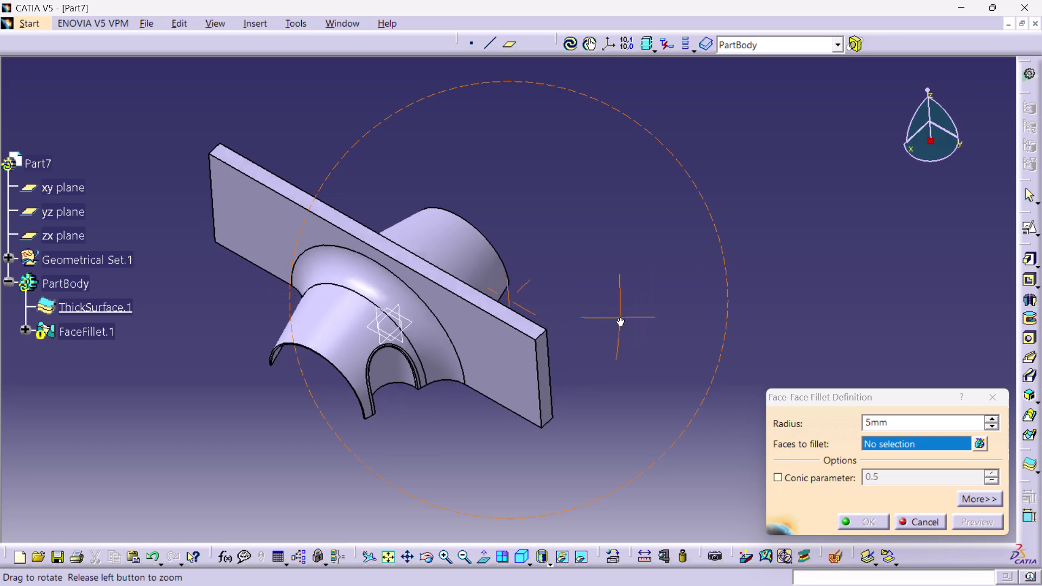
right_drag(620, 318, 586, 319)
middle_drag(619, 317, 584, 321)
Fillet the plate face and the second face with an 18mm radius.
click(495, 329)
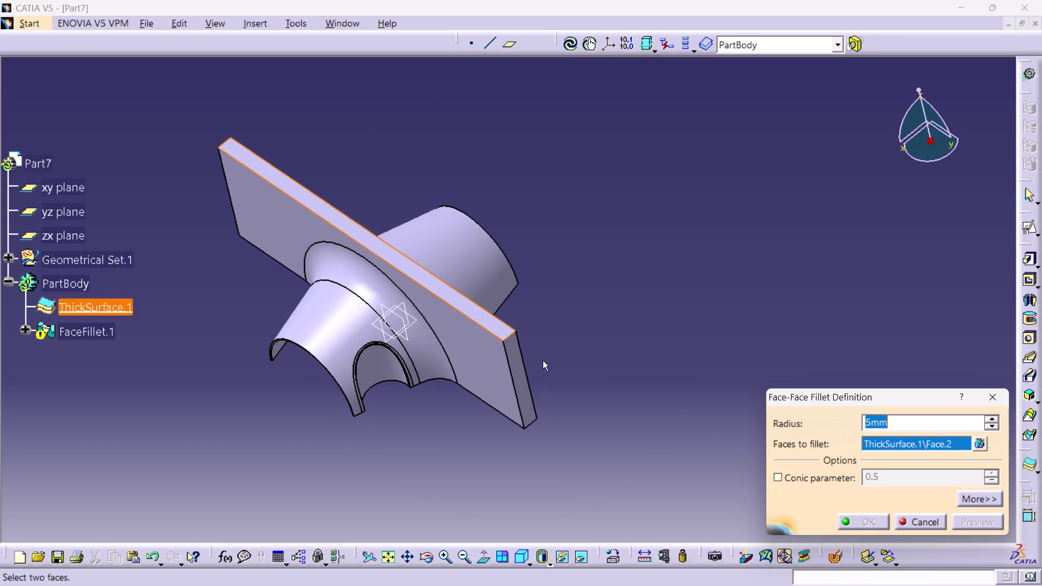
click(520, 370)
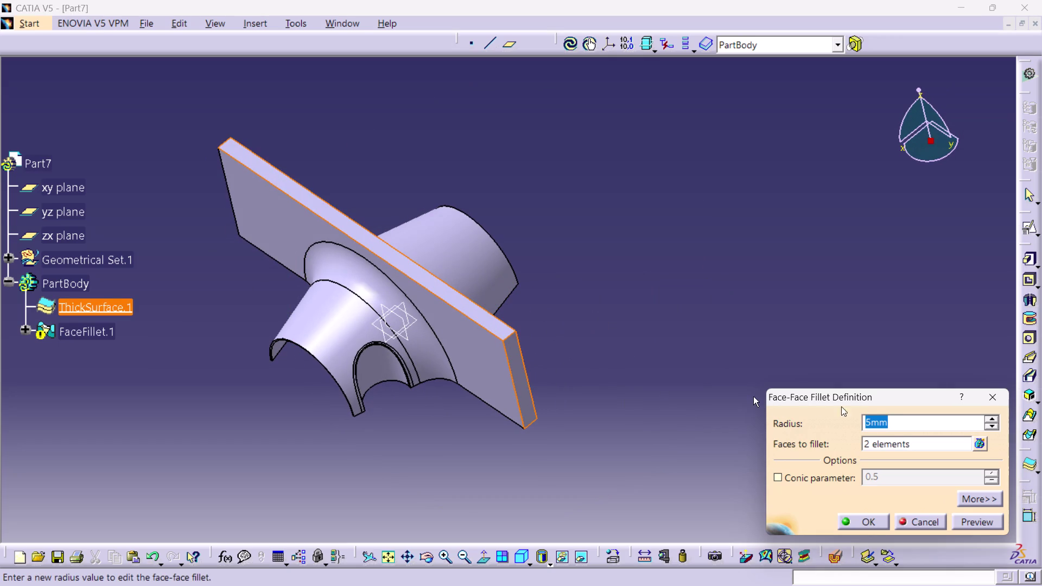
text(18)
key(Return)
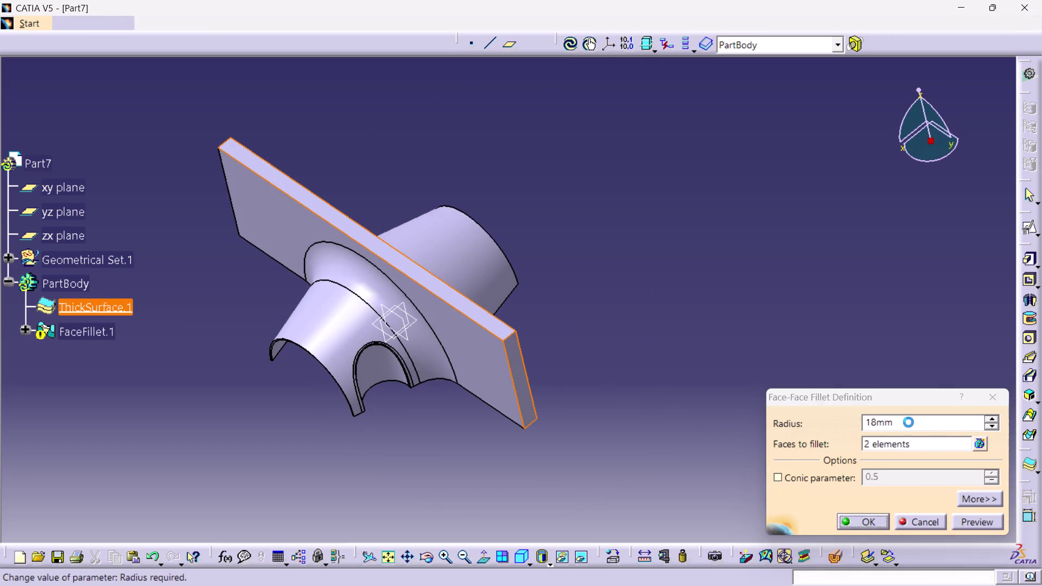
click(721, 330)
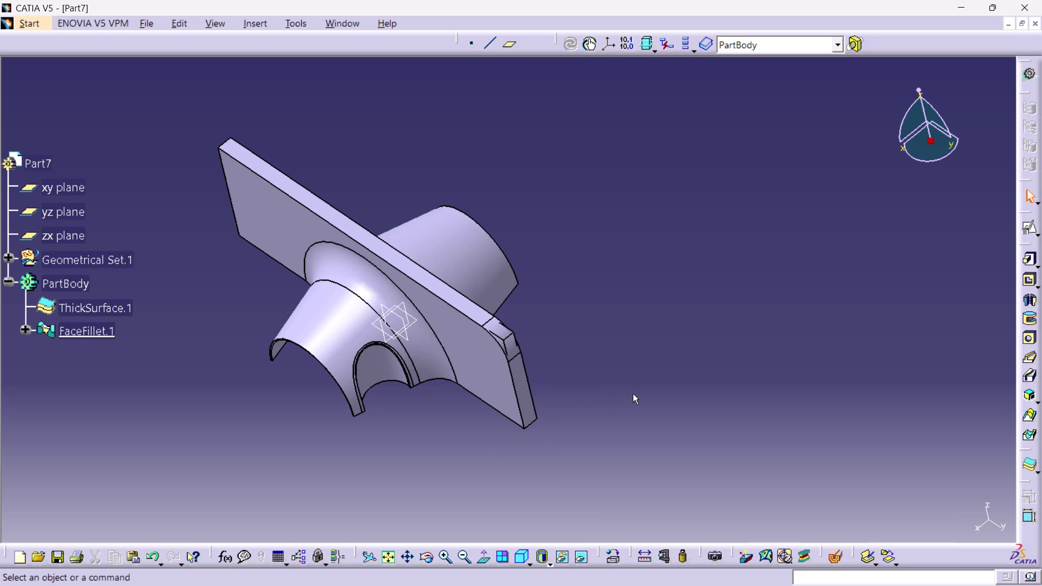
Orbit the part to inspect the face fillet and bring the plate corners into view.
middle_drag(633, 393, 419, 434)
right_drag(634, 392, 420, 434)
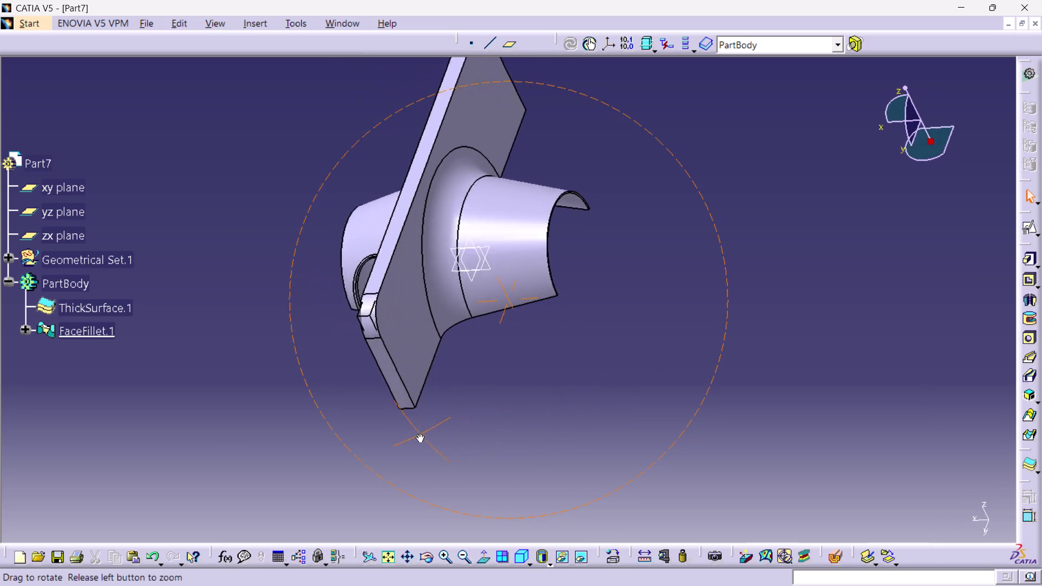
middle_drag(419, 433, 729, 358)
right_drag(419, 434, 729, 358)
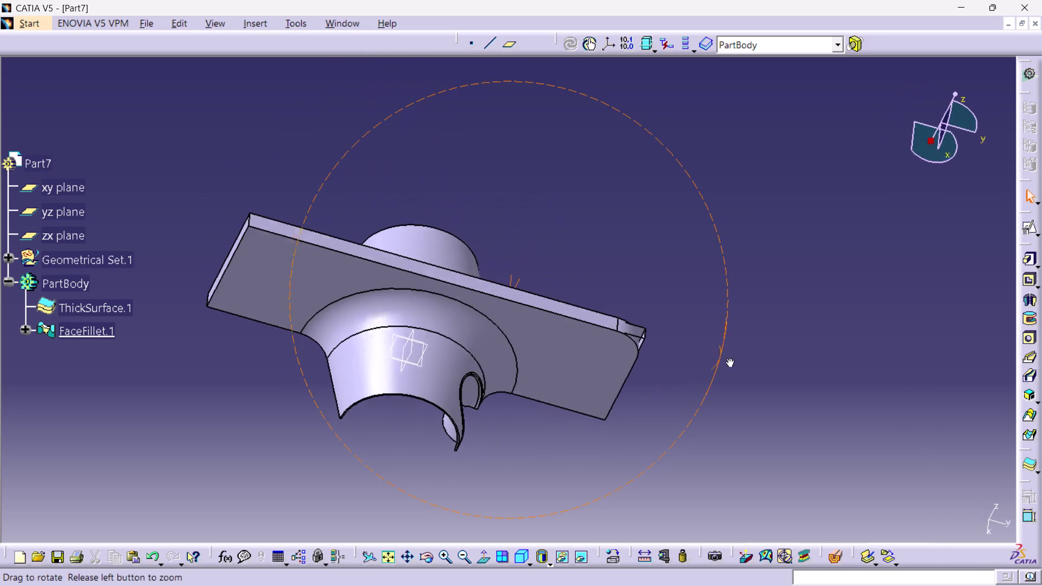
middle_drag(729, 358, 733, 356)
right_drag(729, 358, 733, 357)
middle_drag(708, 384, 562, 325)
right_drag(677, 360, 554, 325)
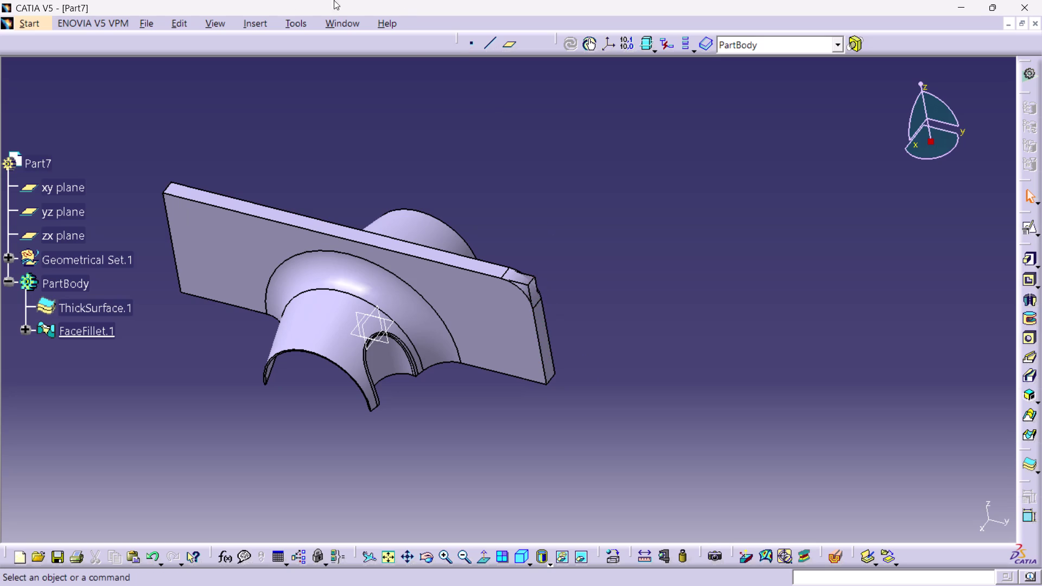
Round the plate's corner edge with an 18mm edge fillet.
click(249, 20)
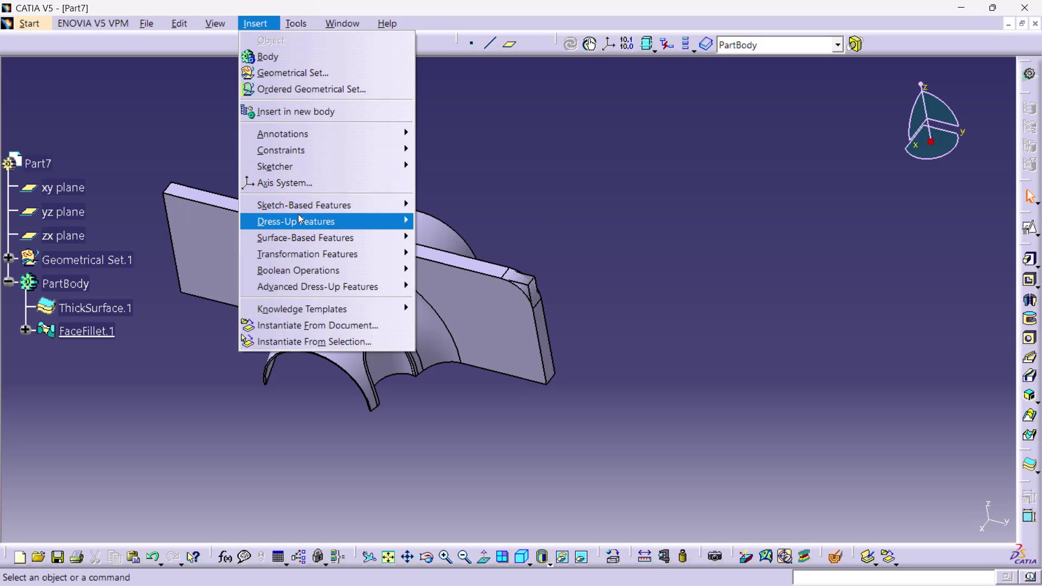
click(448, 220)
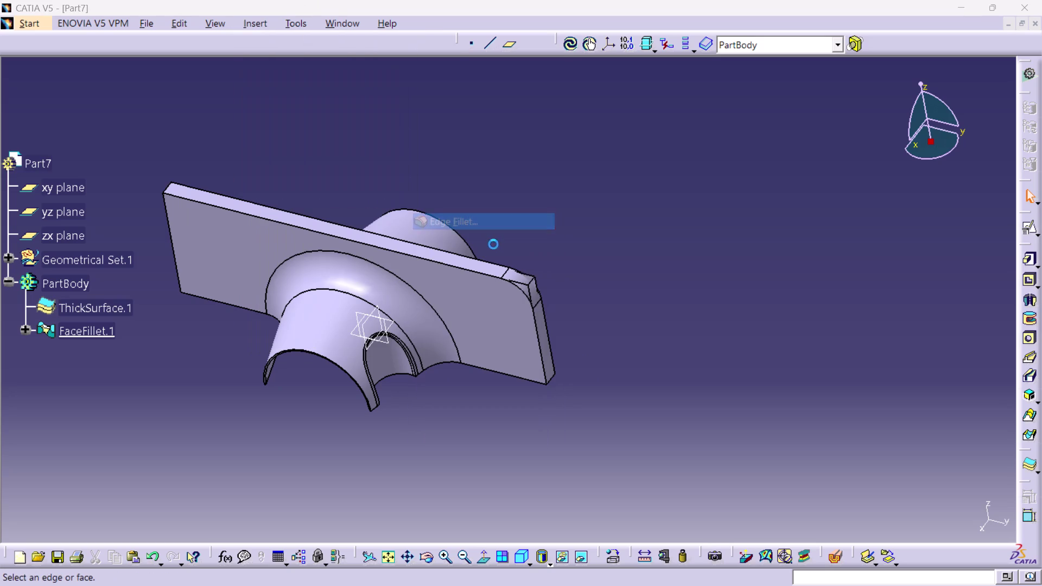
click(531, 280)
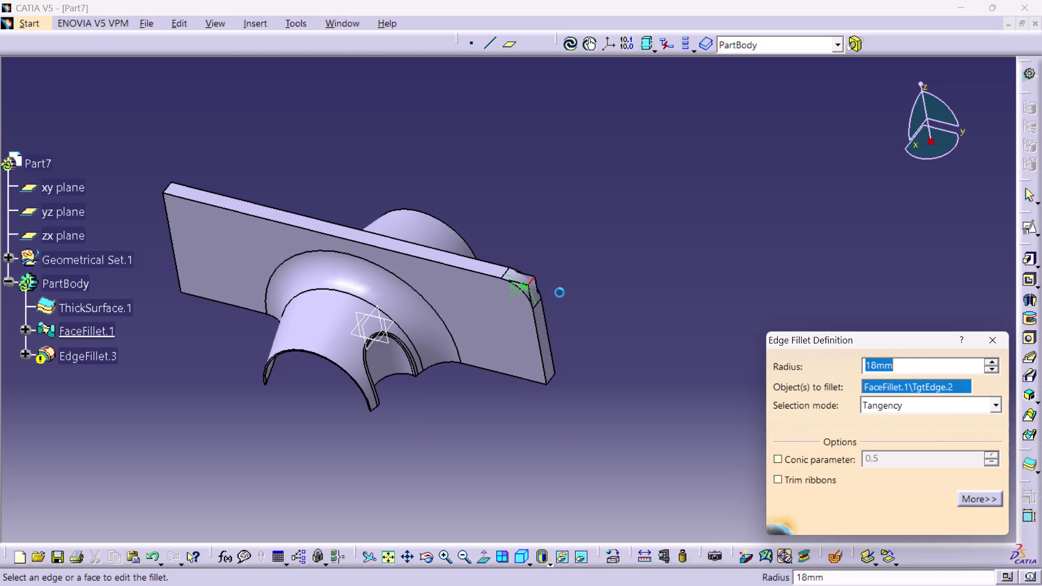
click(856, 524)
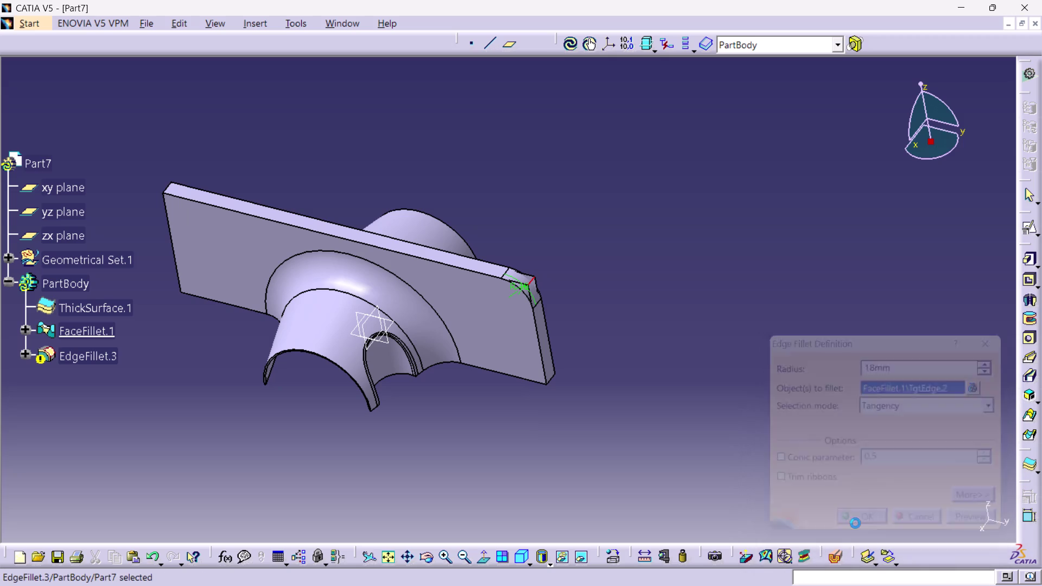
drag(707, 283, 712, 280)
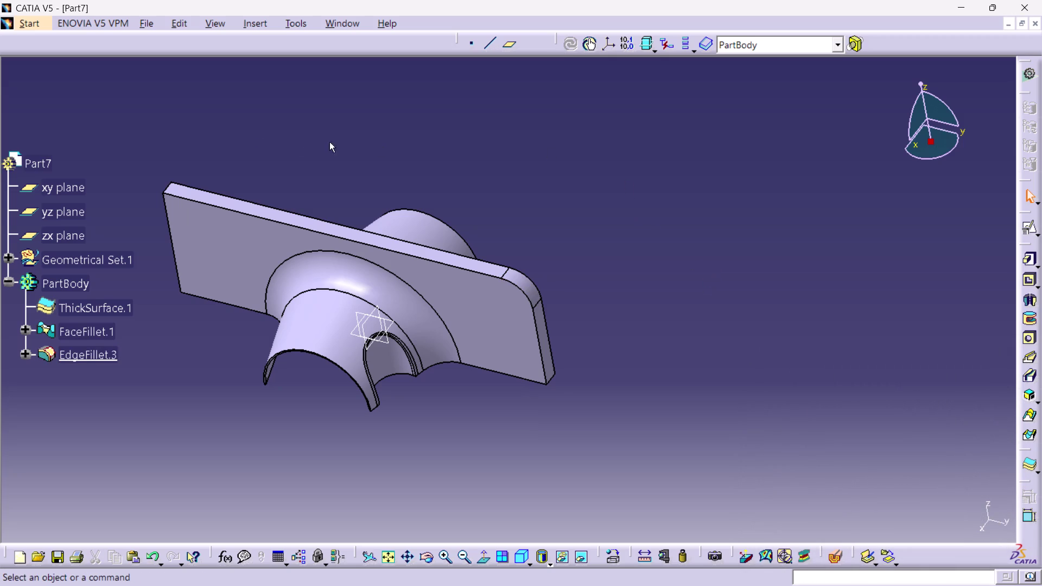
Orbit and zoom the view to bring another plate corner into view.
middle_drag(199, 127, 370, 145)
right_drag(199, 128, 370, 145)
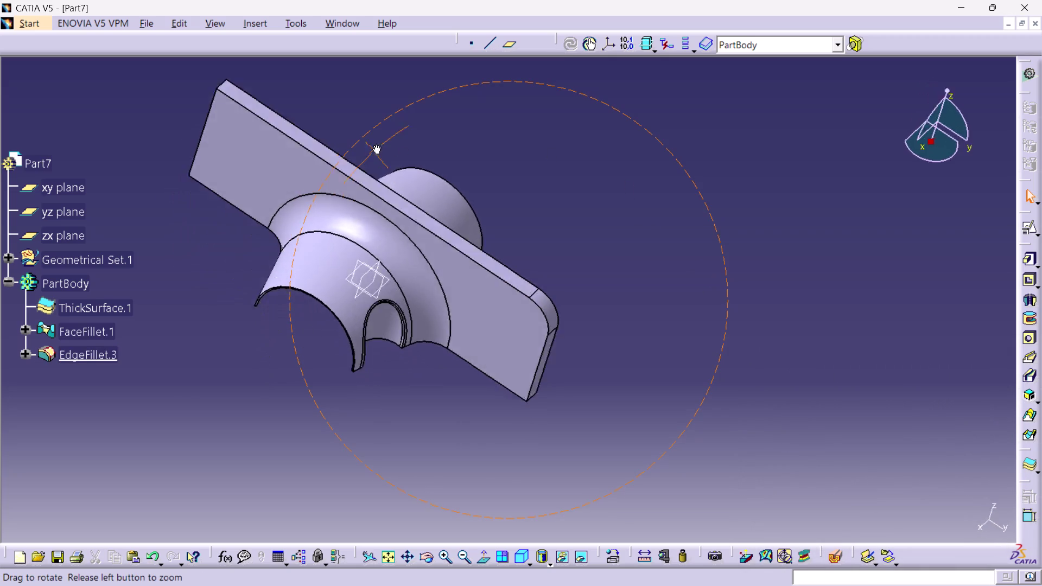
right_drag(370, 145, 484, 353)
middle_drag(370, 144, 484, 353)
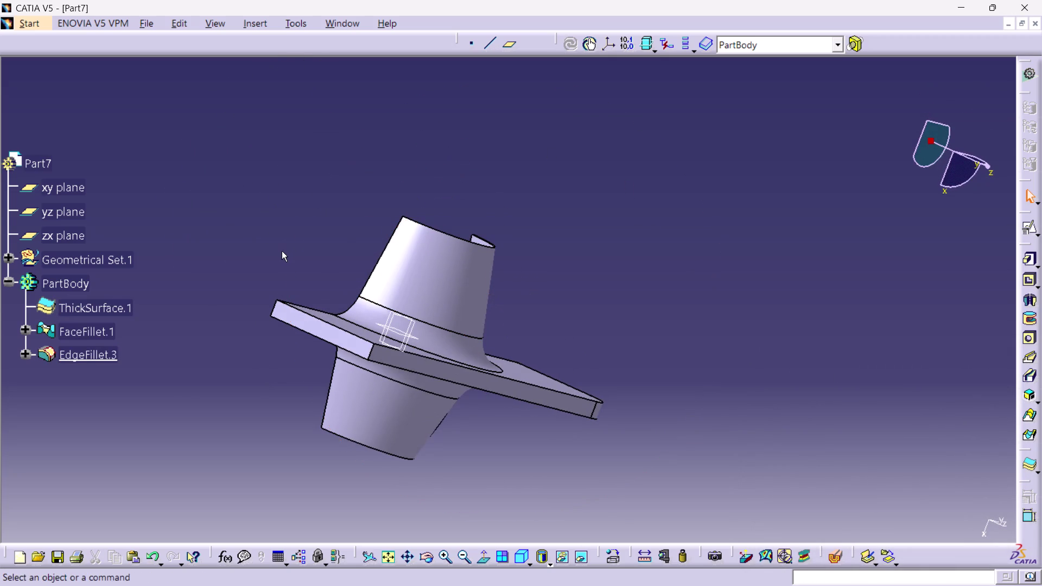
middle_drag(285, 250, 263, 228)
right_drag(285, 249, 263, 228)
scroll(up, 3)
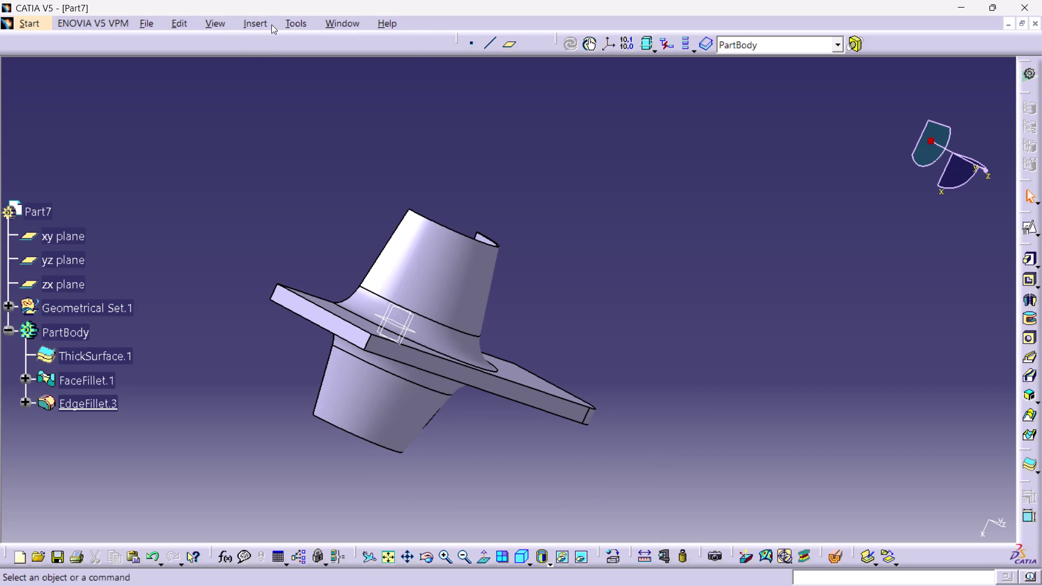
Round the next plate corner edge with an 18mm edge fillet.
click(259, 18)
click(329, 218)
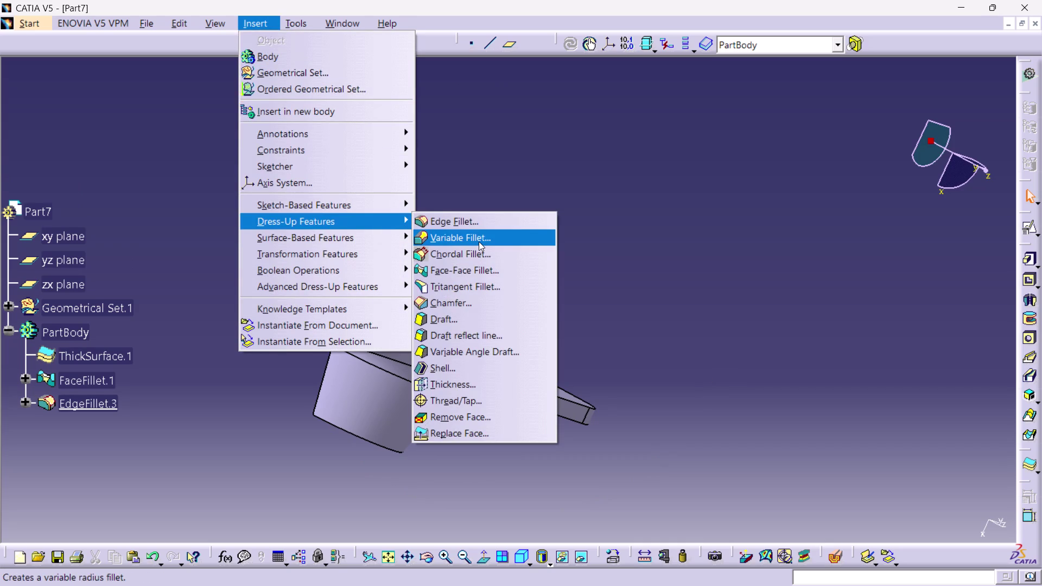
click(470, 221)
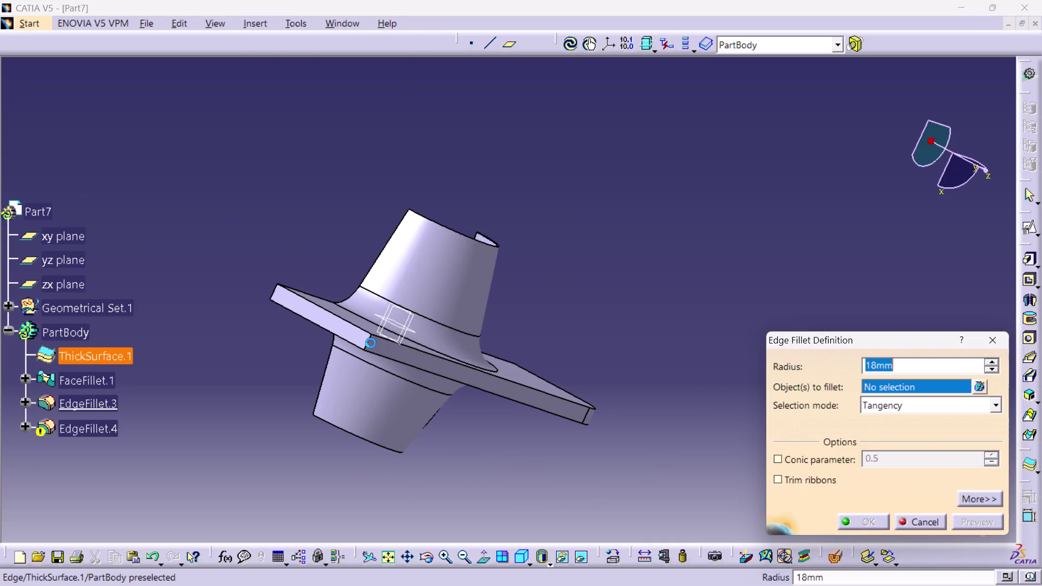
click(370, 341)
middle_drag(568, 326, 566, 324)
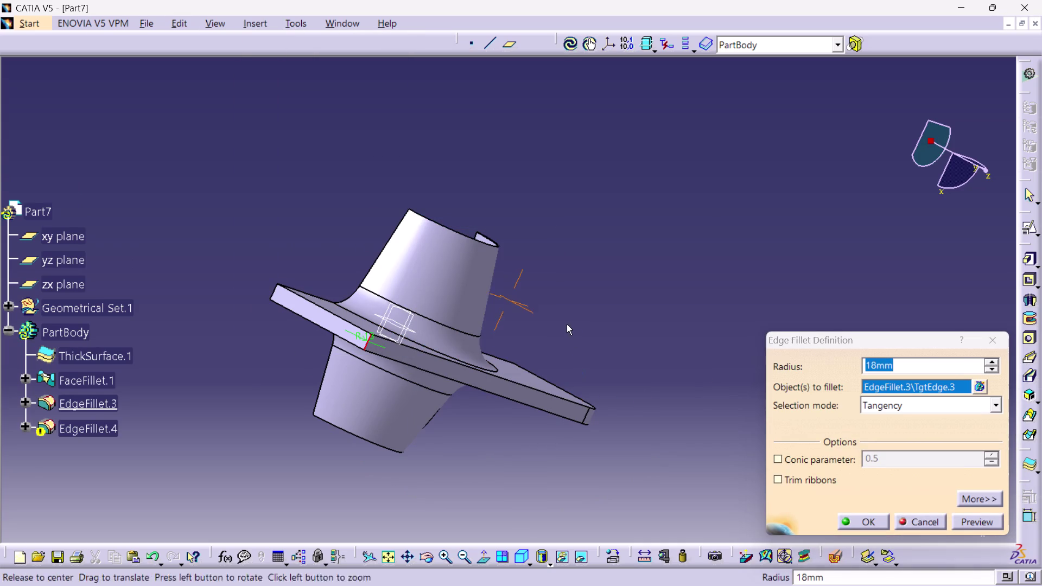
middle_drag(567, 324, 575, 169)
right_drag(554, 299, 574, 169)
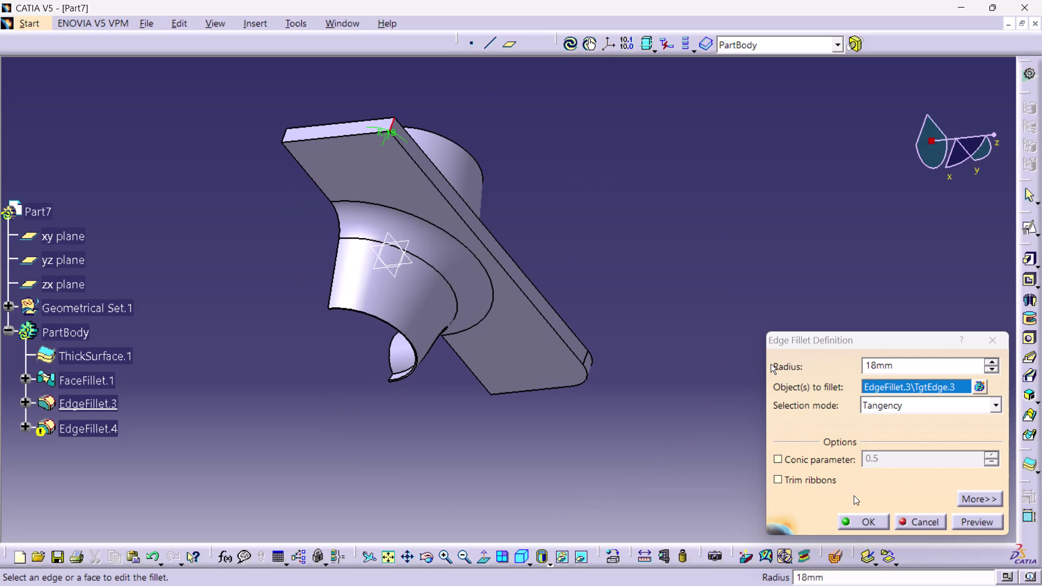
click(855, 516)
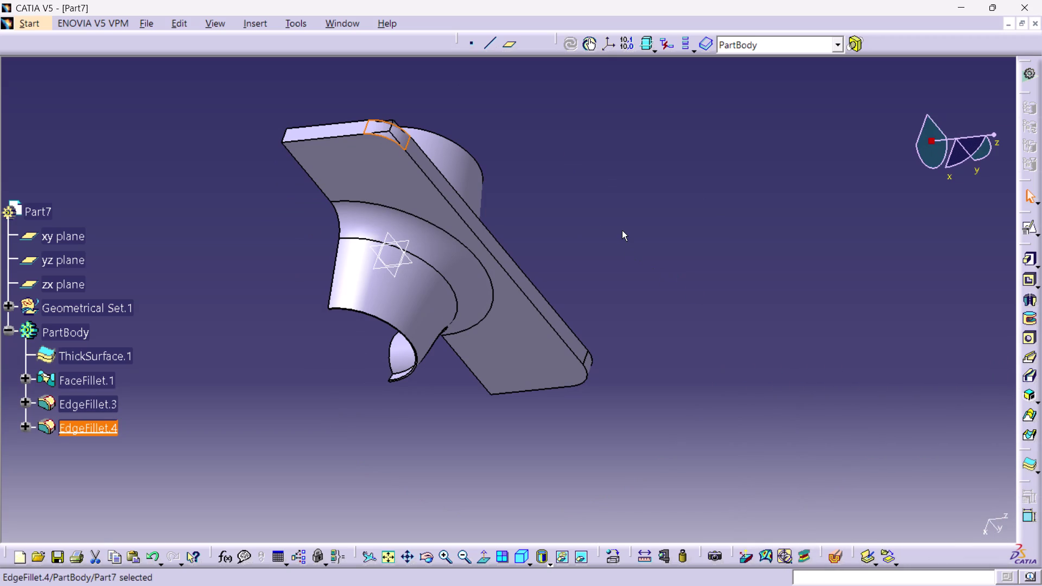
click(622, 230)
click(254, 21)
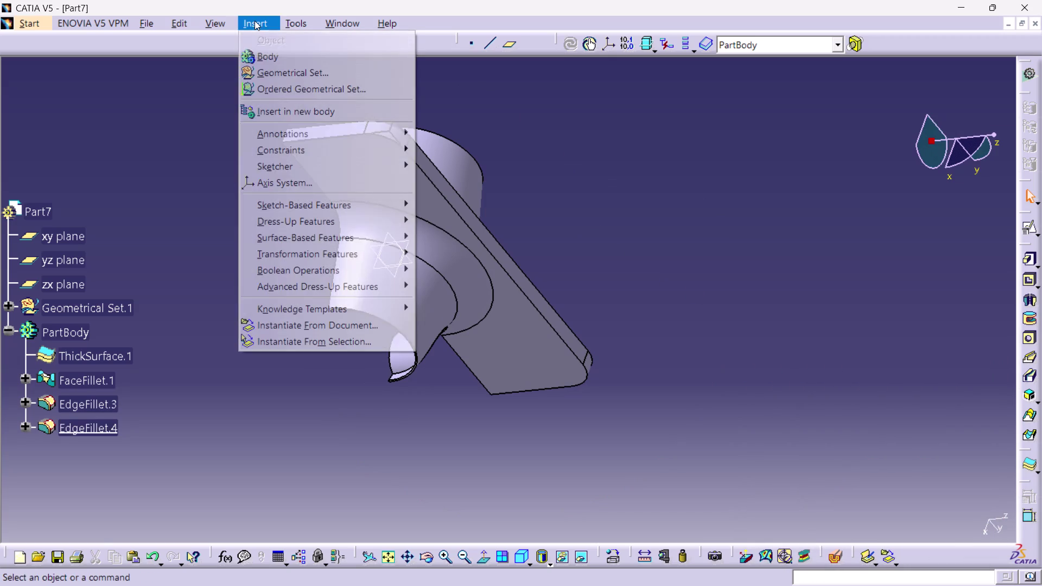
Round the remaining plate corner edge with an 18mm edge fillet.
click(313, 223)
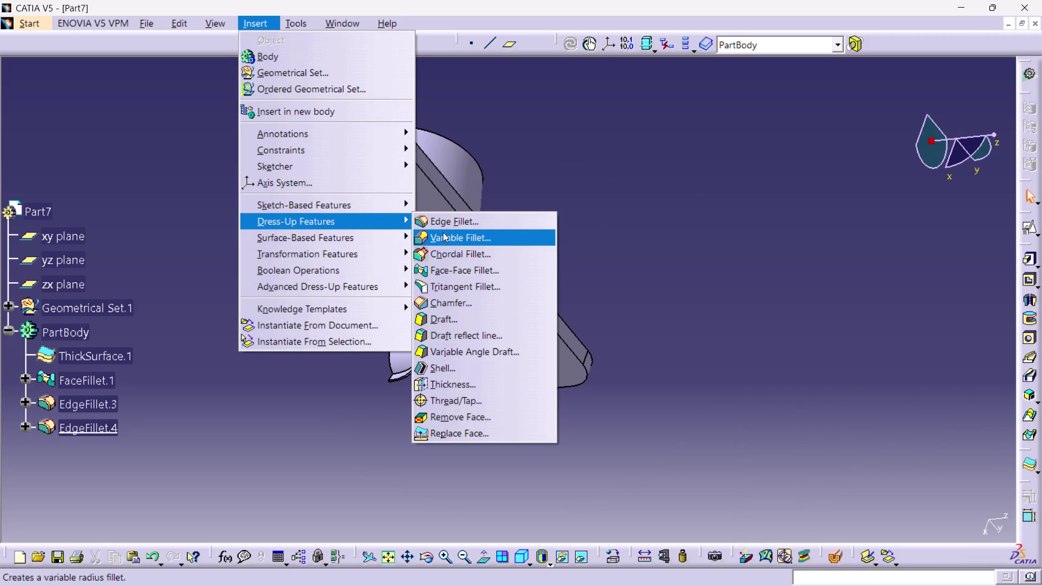
click(446, 220)
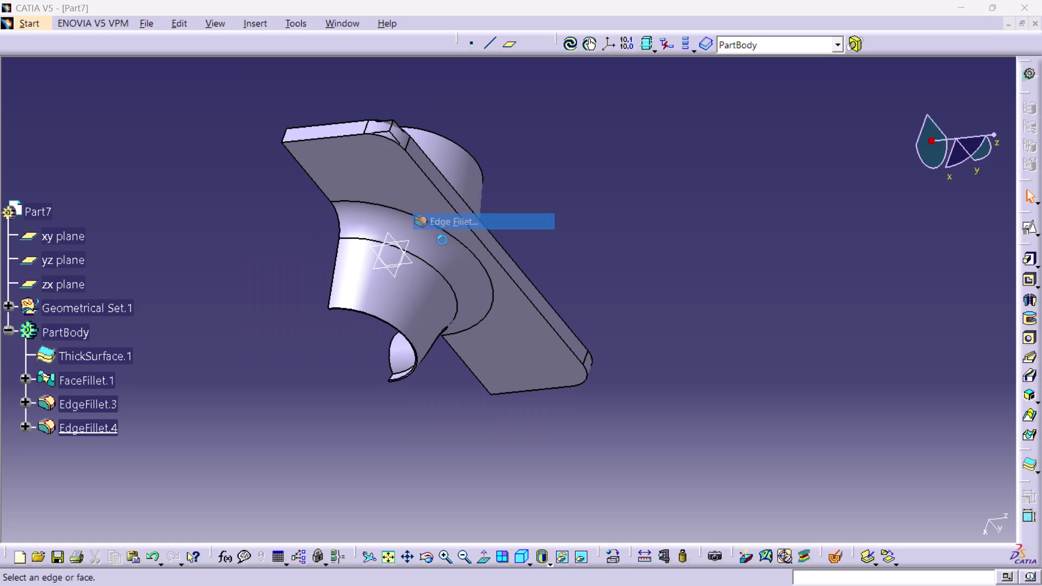
click(390, 127)
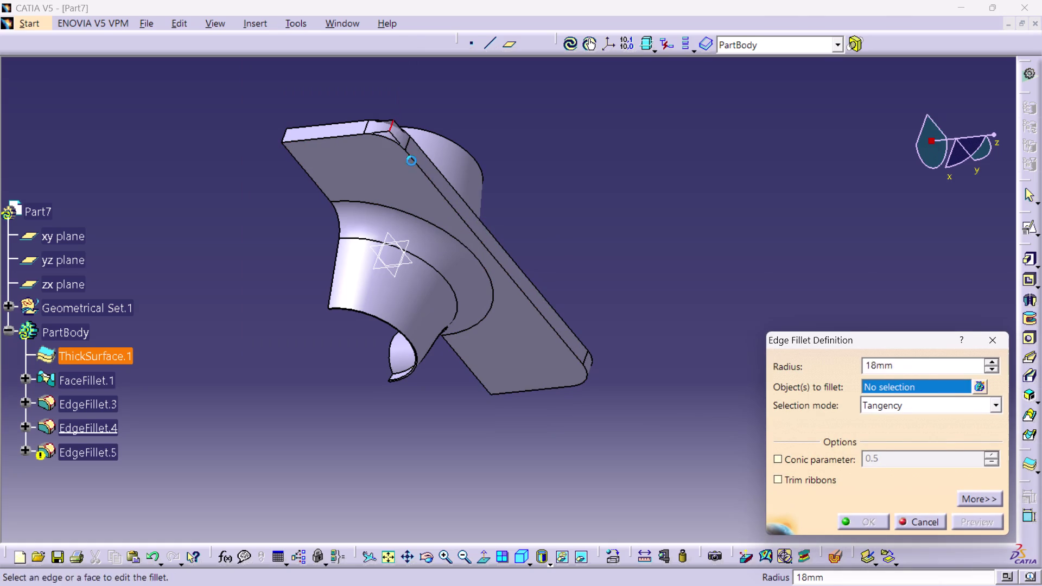
click(855, 520)
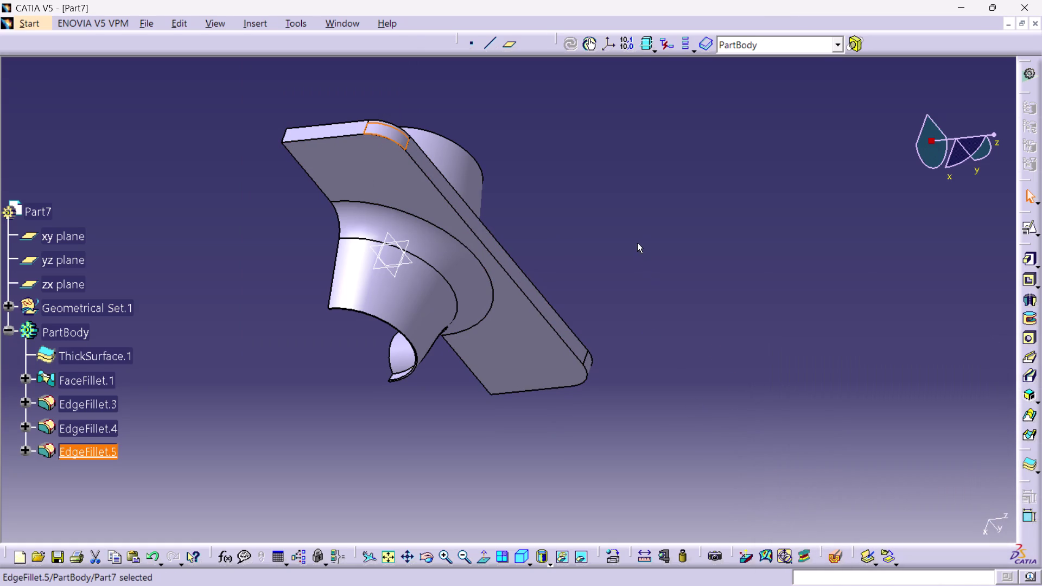
click(637, 243)
Orbit to review the rounded corners, then return to the isometric view.
middle_drag(595, 173, 506, 293)
right_drag(581, 191, 505, 293)
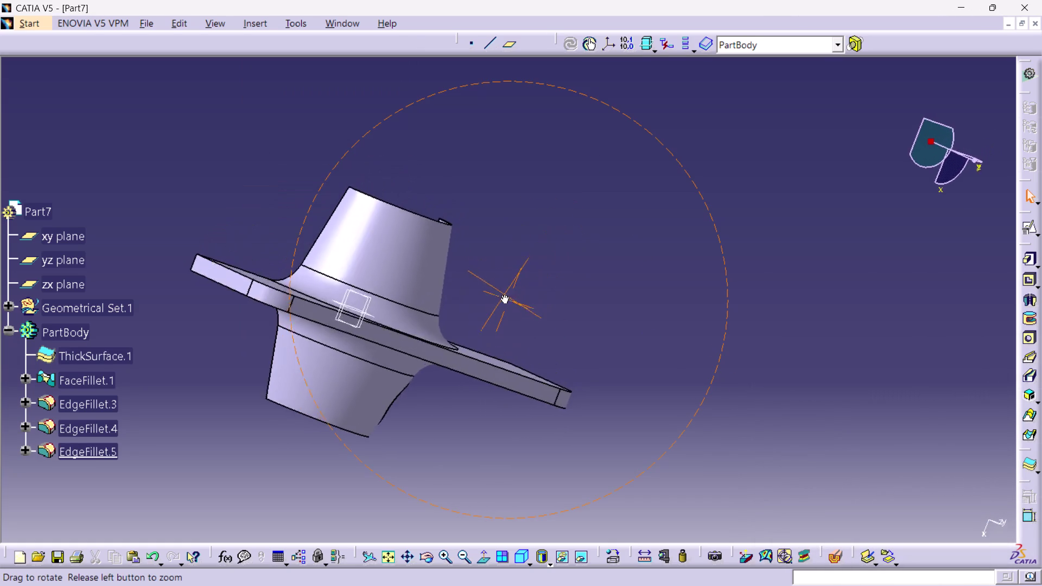
right_drag(505, 293, 310, 201)
middle_drag(506, 293, 310, 200)
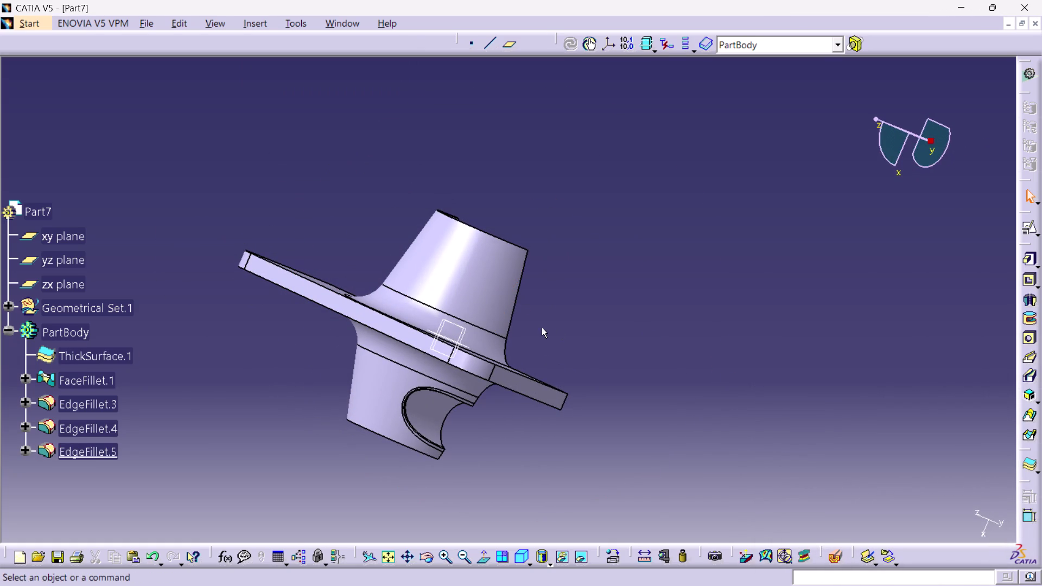
click(517, 558)
click(708, 357)
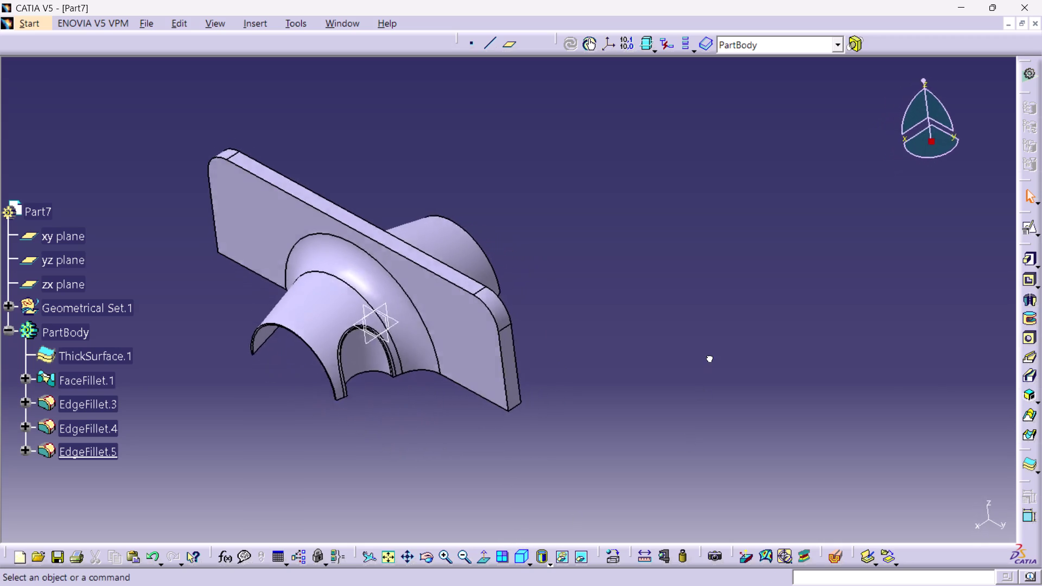